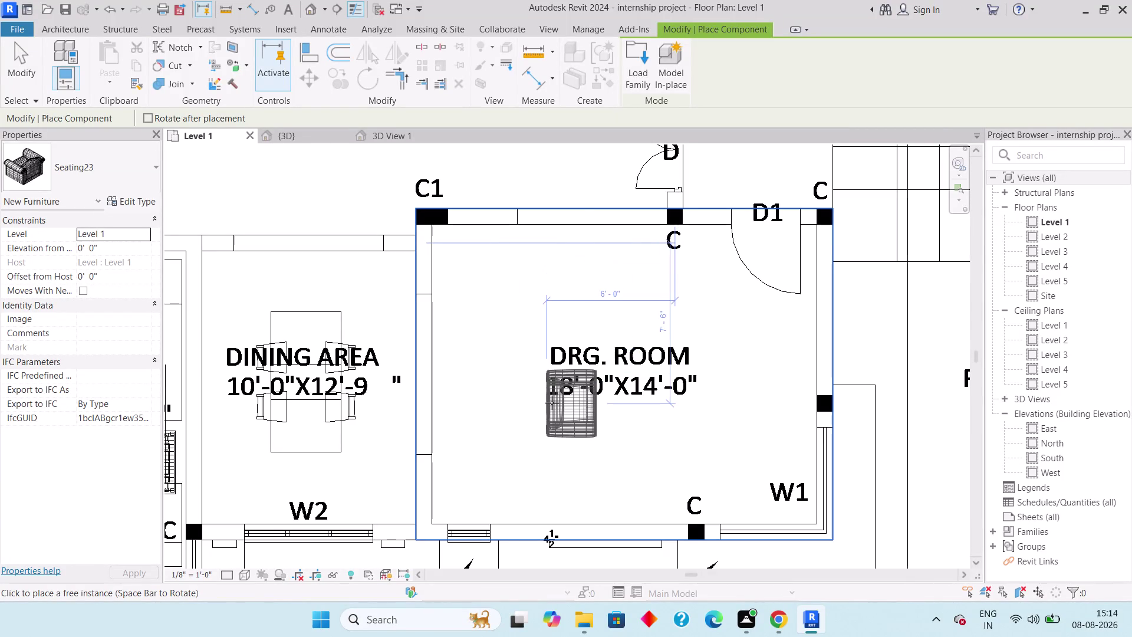
Rotate the Seating23 armchair and place copies in both lower corners of DRG. ROOM.
key(space)
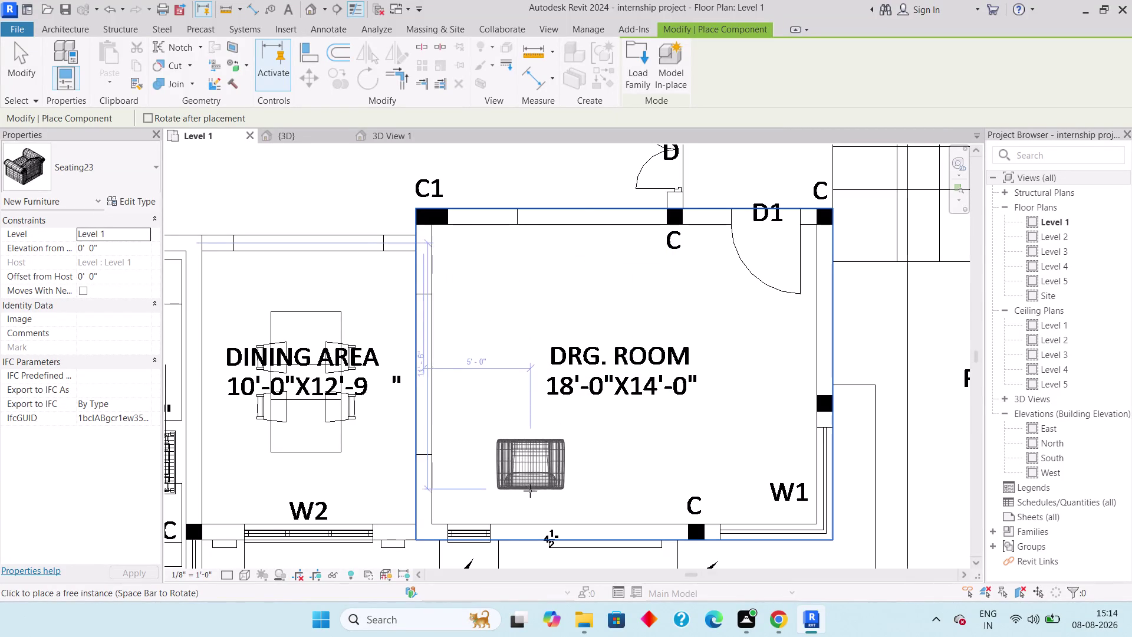
key(space)
key(space)
key(space)
key(space)
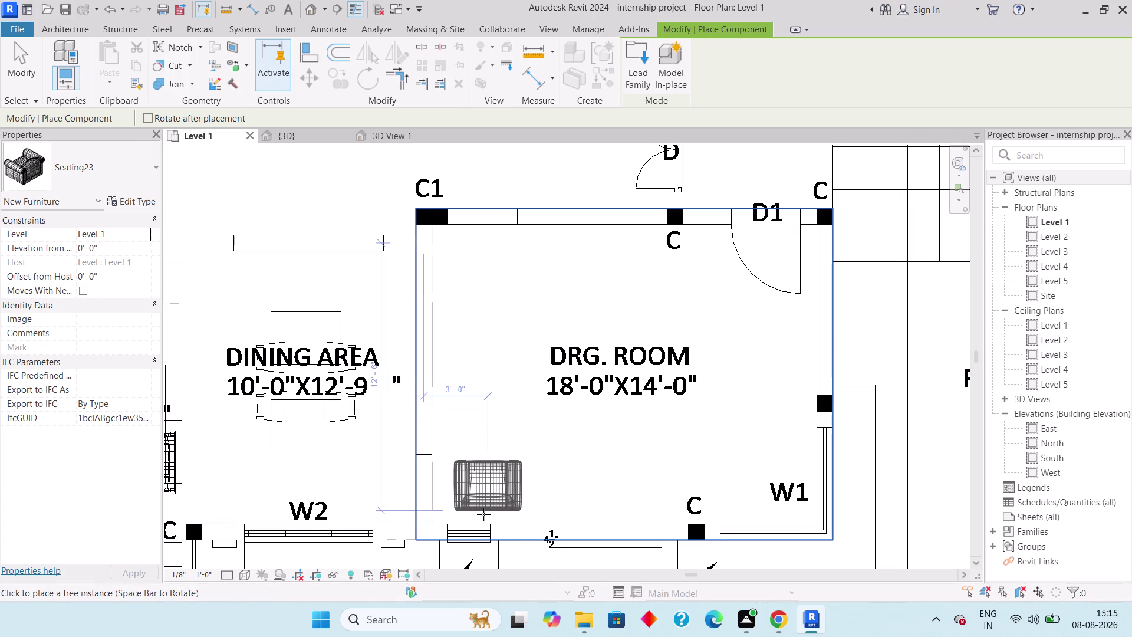
click(483, 514)
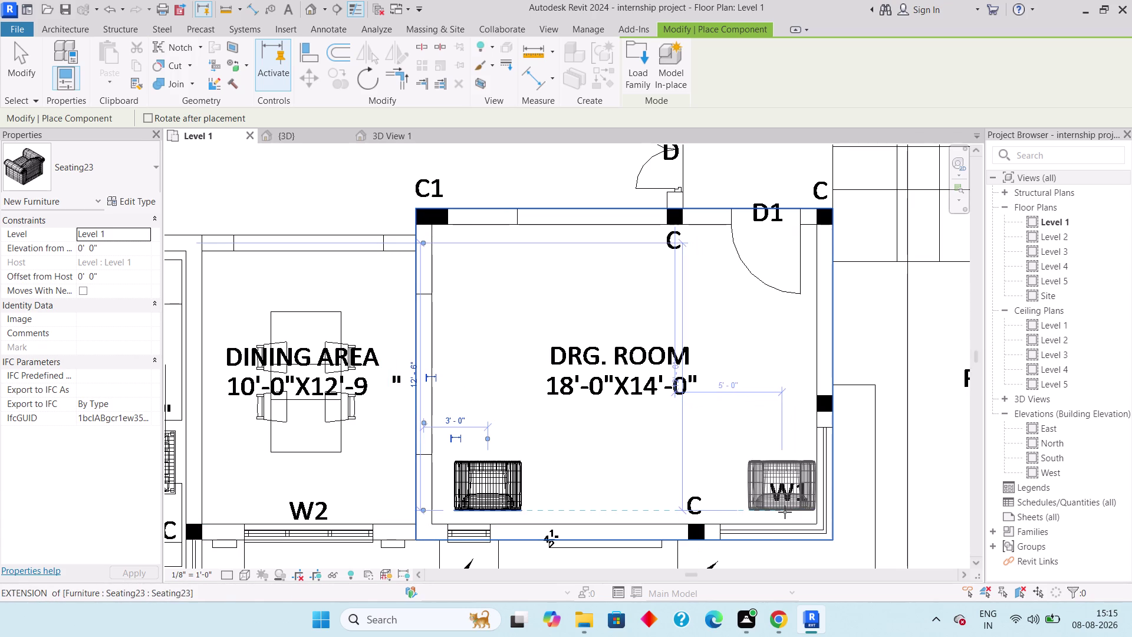
click(785, 511)
key(Escape)
key(Escape)
key(Escape)
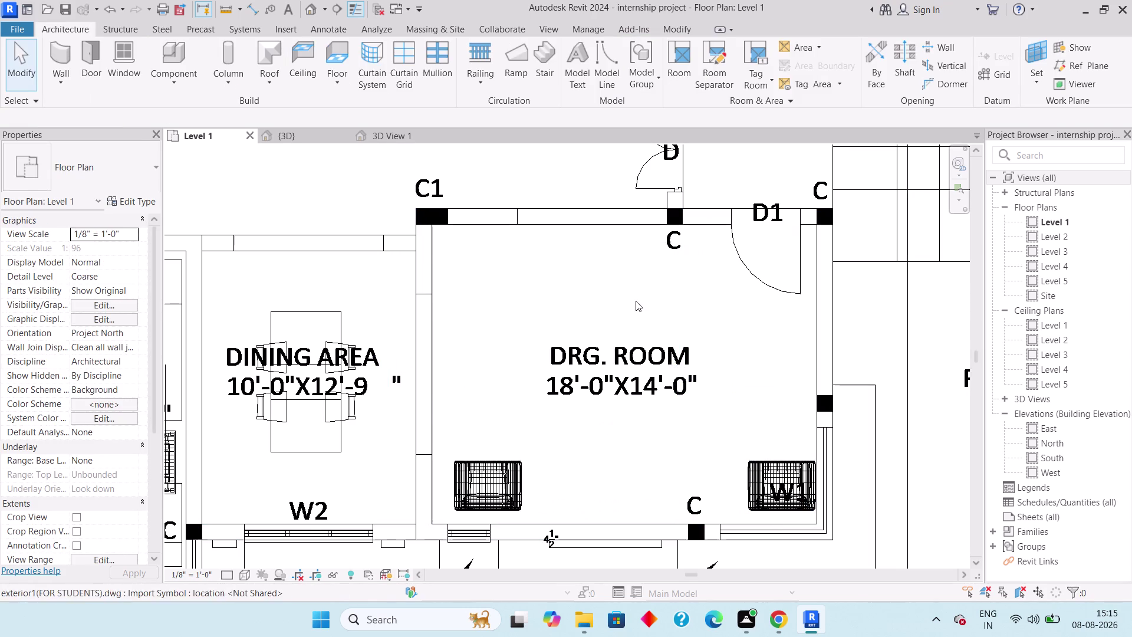
click(296, 137)
scroll(down, 3)
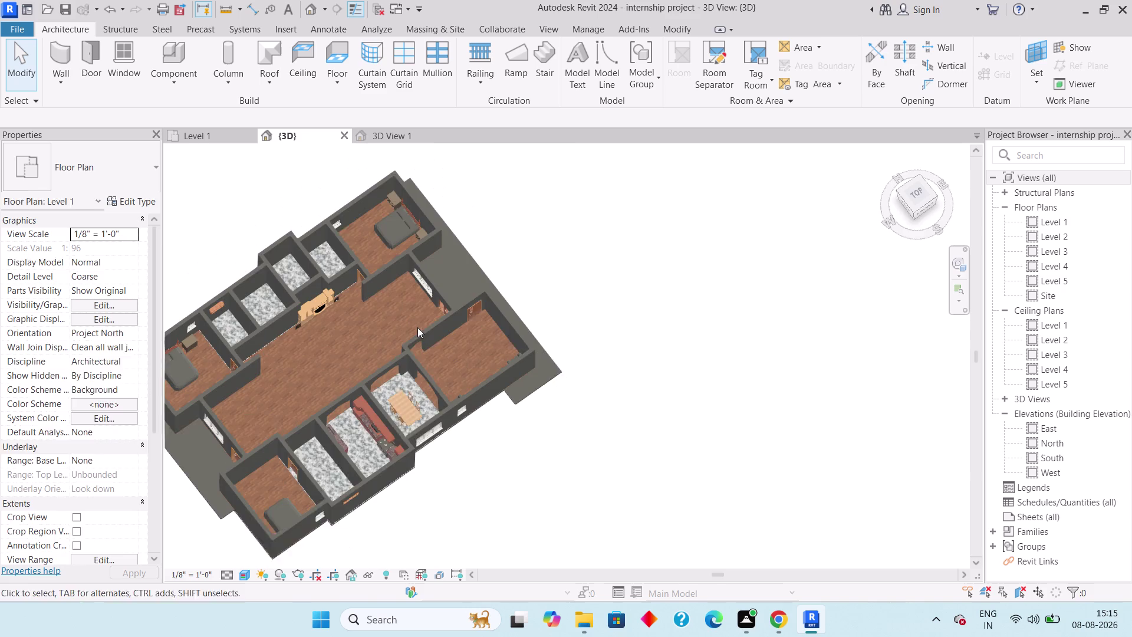
middle_drag(436, 342, 646, 346)
middle_drag(699, 383, 542, 292)
scroll(up, 3)
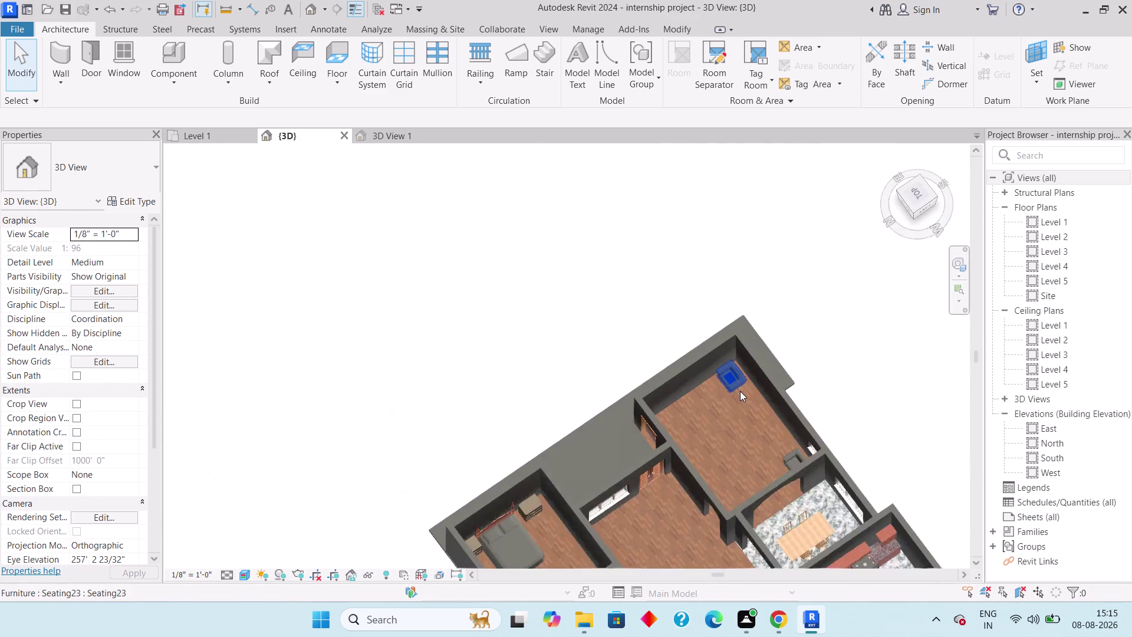
scroll(up, 3)
scroll(down, 3)
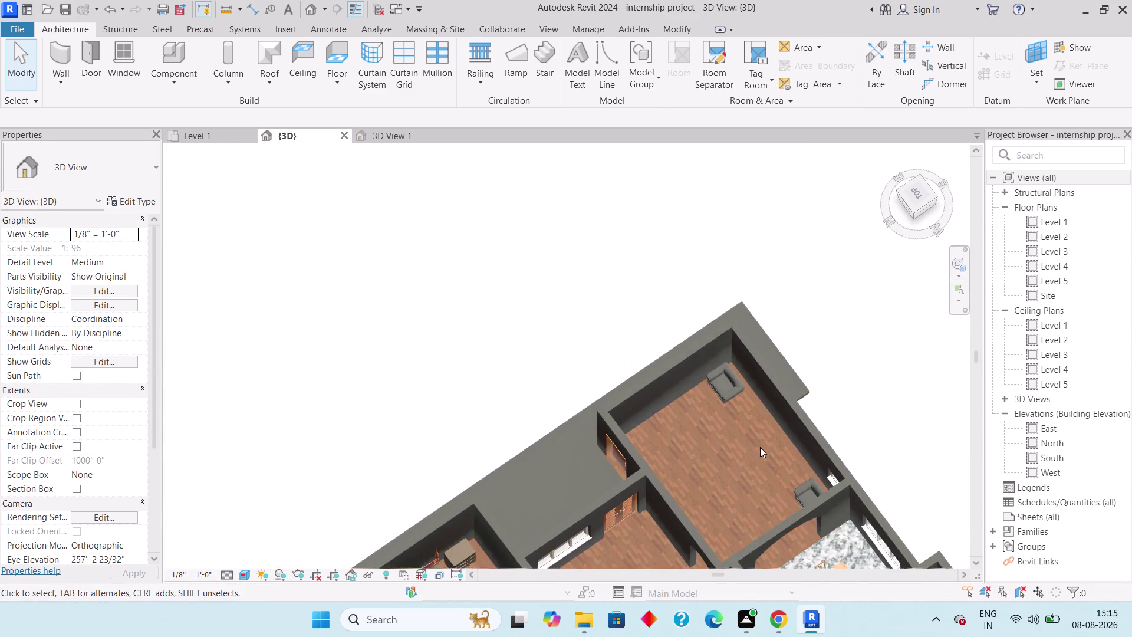
middle_drag(758, 447, 589, 426)
scroll(down, 3)
middle_drag(543, 413, 844, 445)
scroll(down, 3)
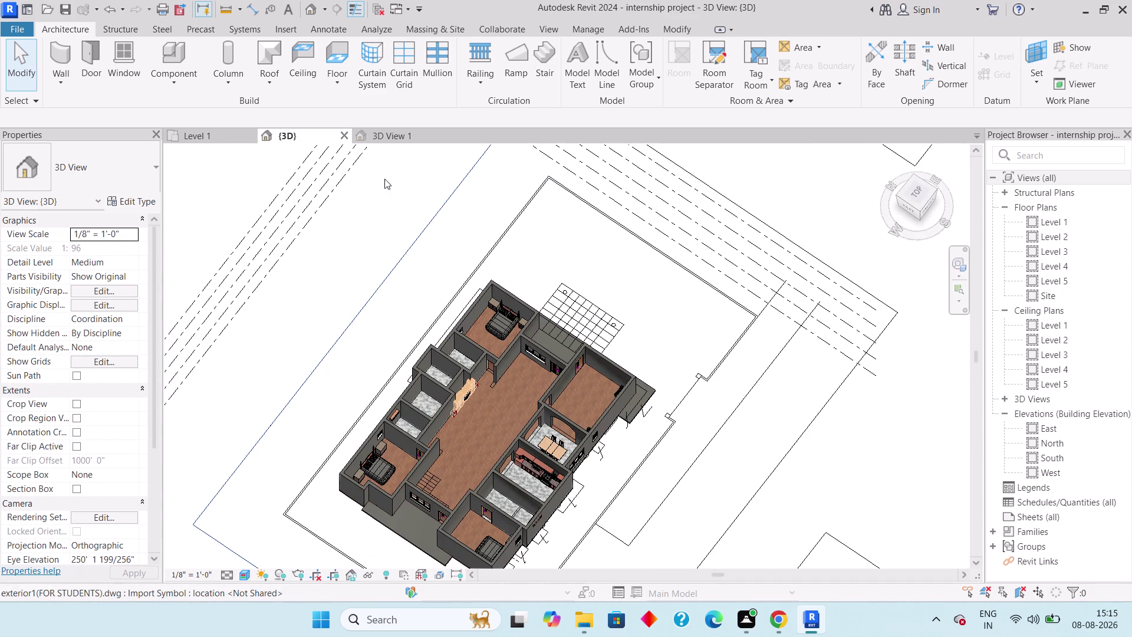
click(183, 137)
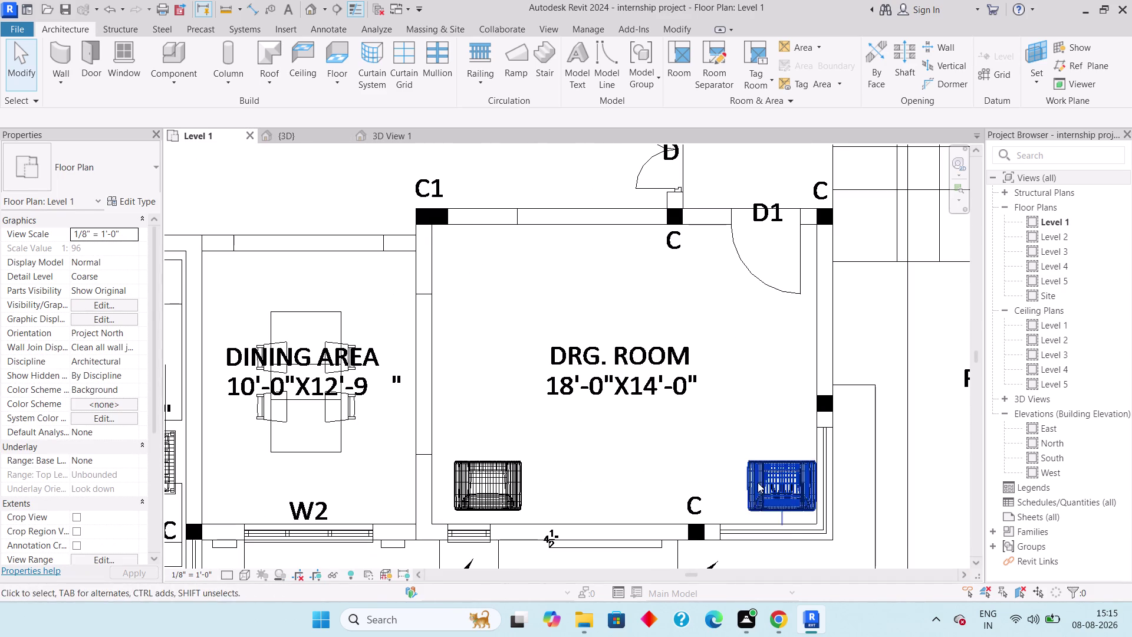
Nudge the armchair near window W1 left and down along the bottom wall.
click(772, 501)
scroll(up, 3)
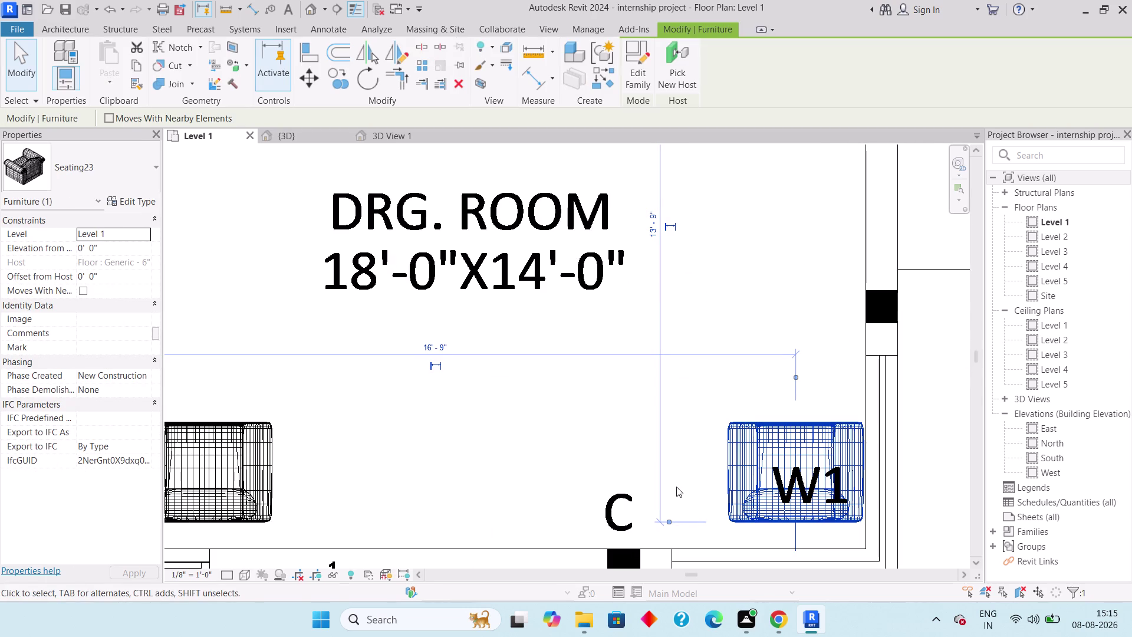
key(Left)
key(Left)
key(Left)
key(Left)
key(Left)
key(Down)
key(Left)
key(Left)
key(Down)
key(Down)
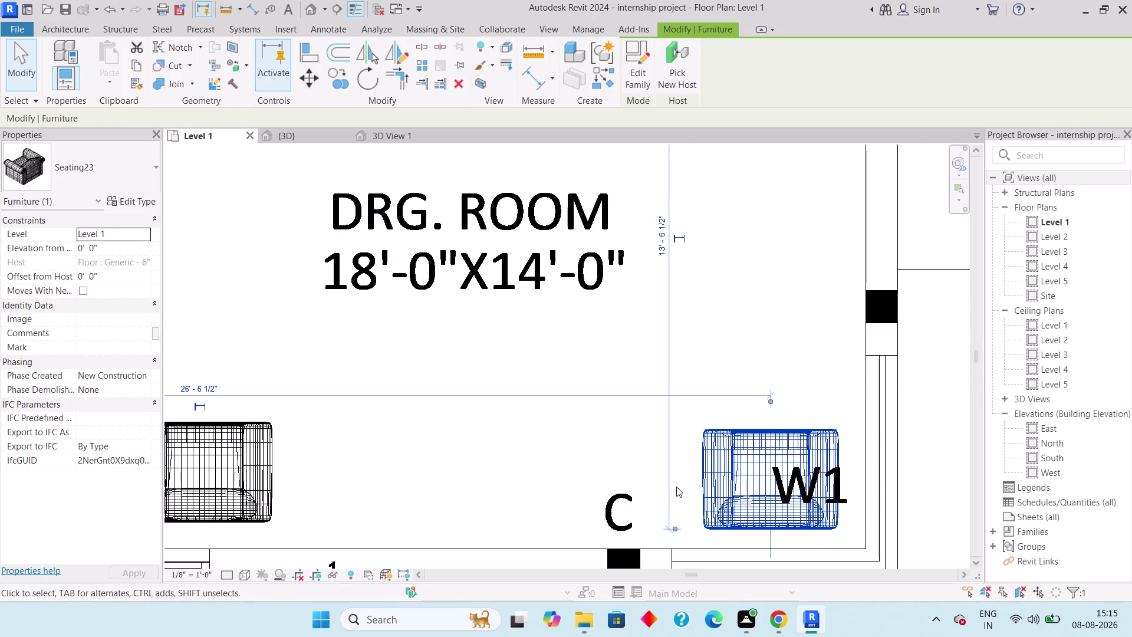
key(Down)
key(Escape)
Nudge the lower-left armchair left and down toward the wall, then deselect it.
scroll(down, 3)
middle_drag(424, 510, 493, 492)
click(449, 496)
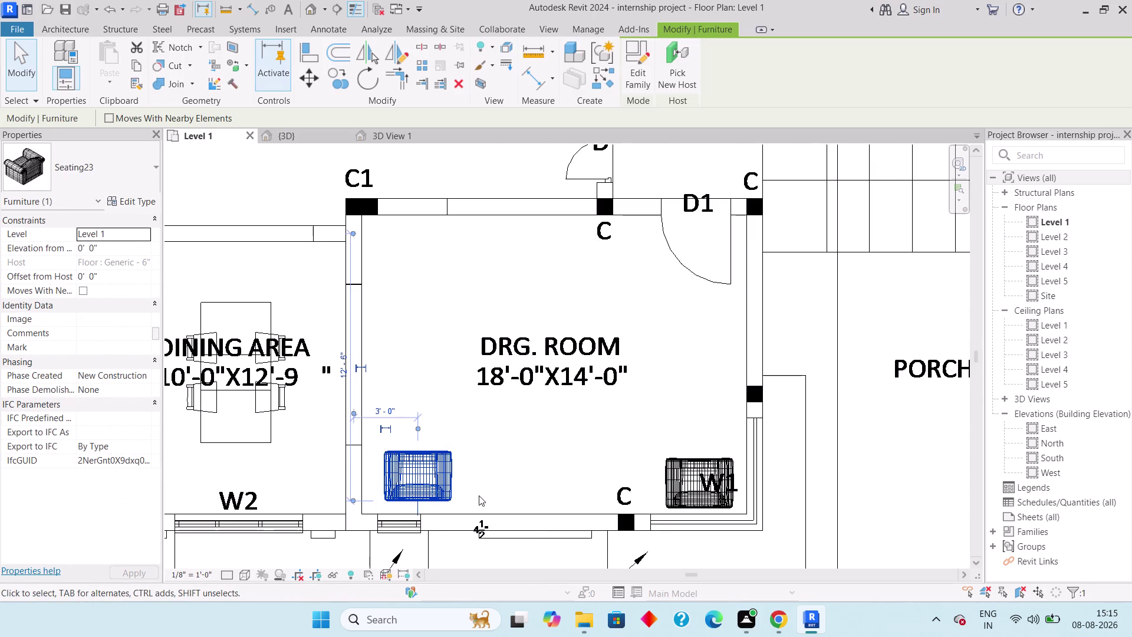
key(Left)
key(Down)
key(Left)
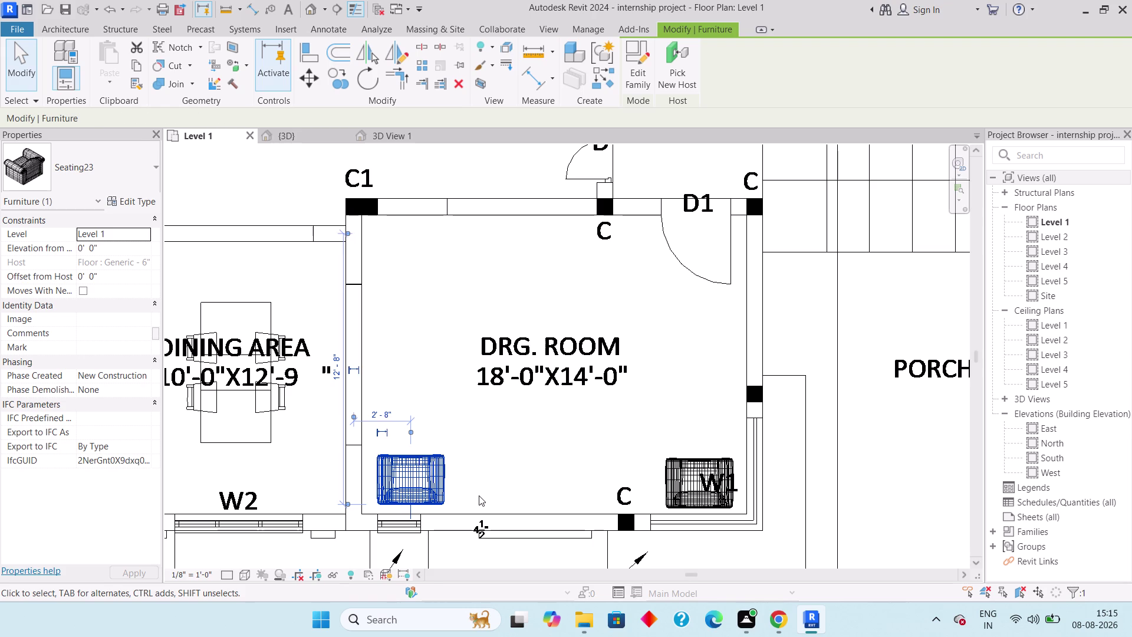
key(Escape)
key(Escape)
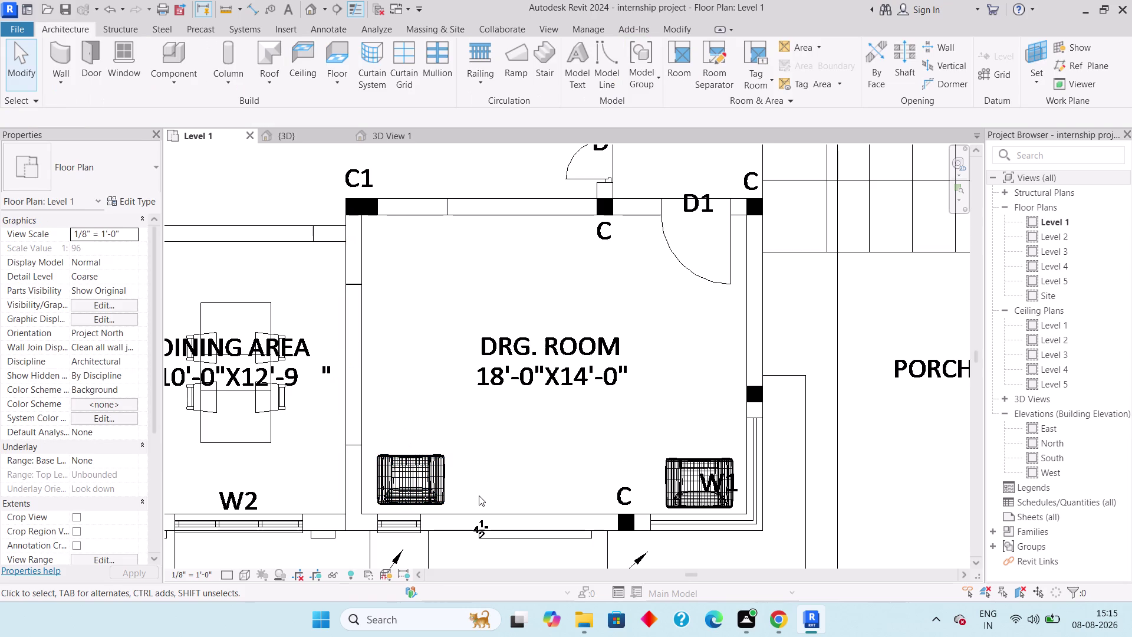
click(478, 495)
click(442, 490)
key(Down)
key(Escape)
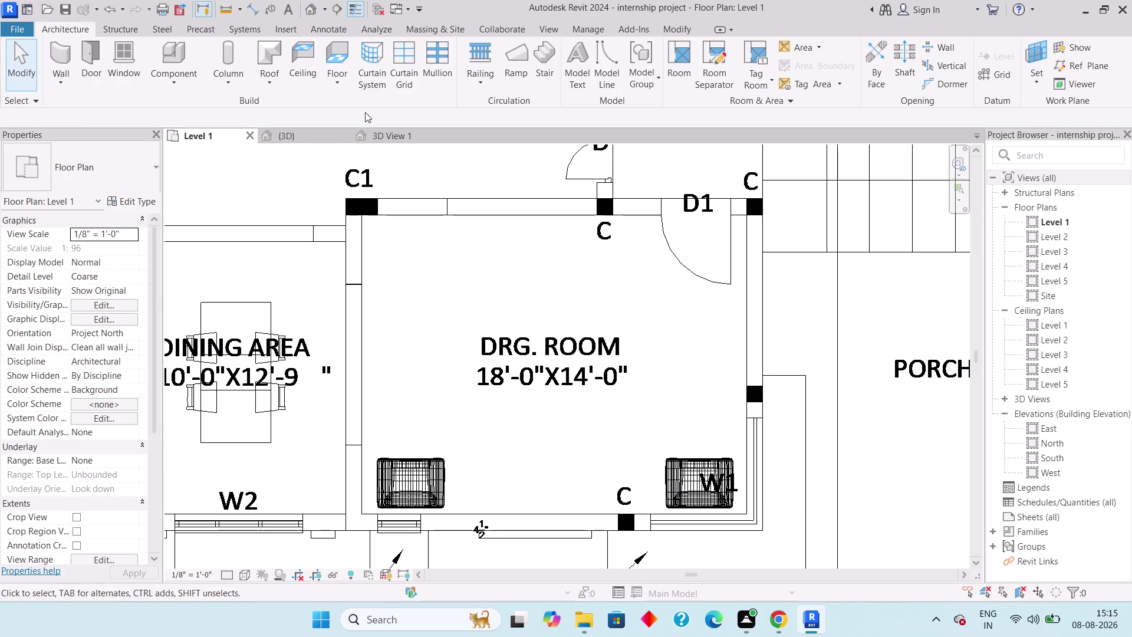
click(180, 67)
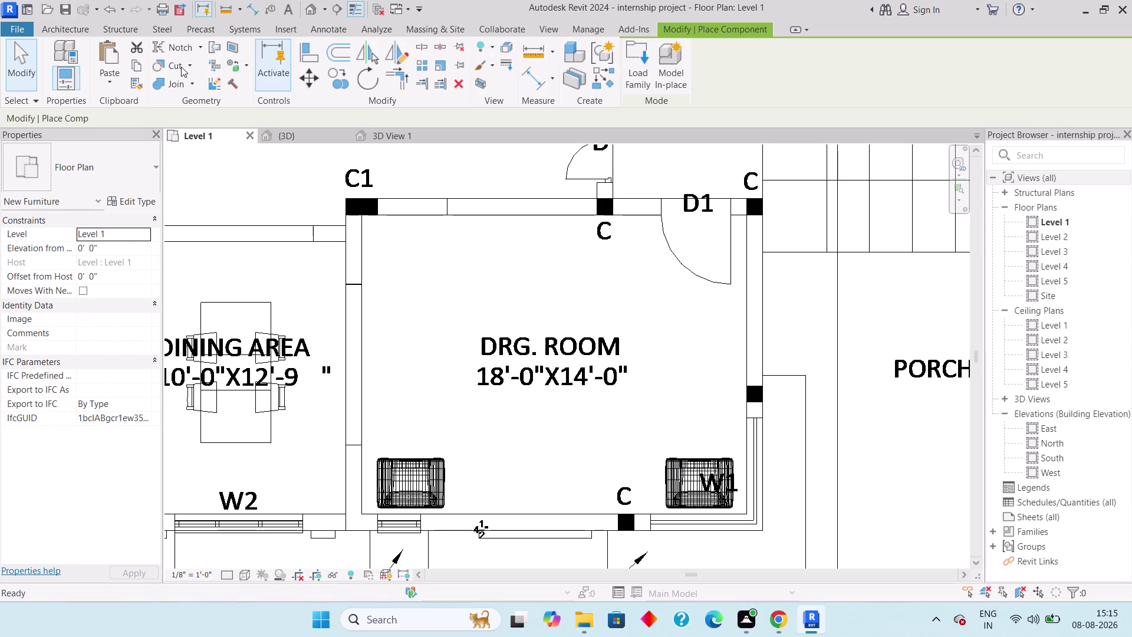
Cancel the current placement, restart Place a Component and open Load Family.
key(Escape)
key(Escape)
click(182, 70)
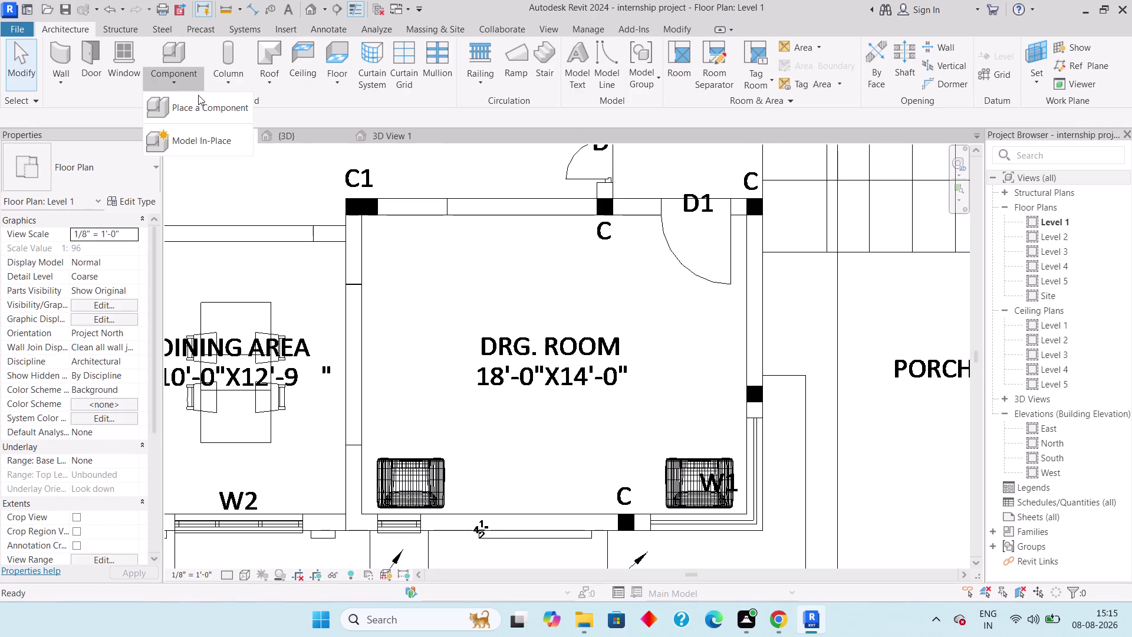
click(198, 95)
click(631, 73)
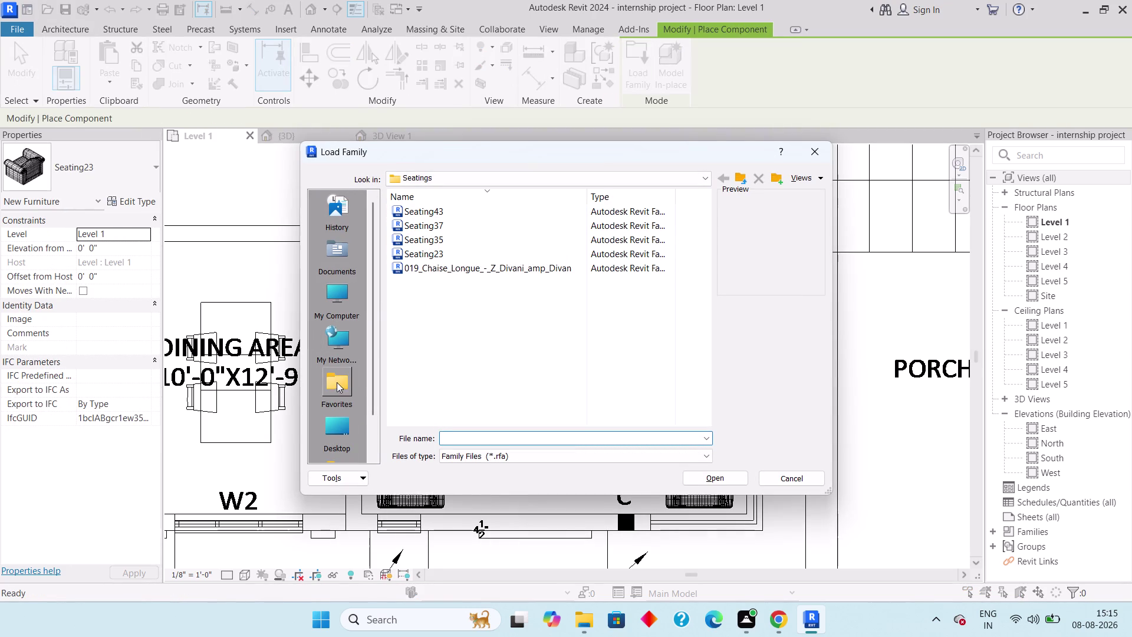
Browse this computer's drives in the Load Family dialog, then close it.
click(330, 352)
click(334, 315)
triple_click(339, 301)
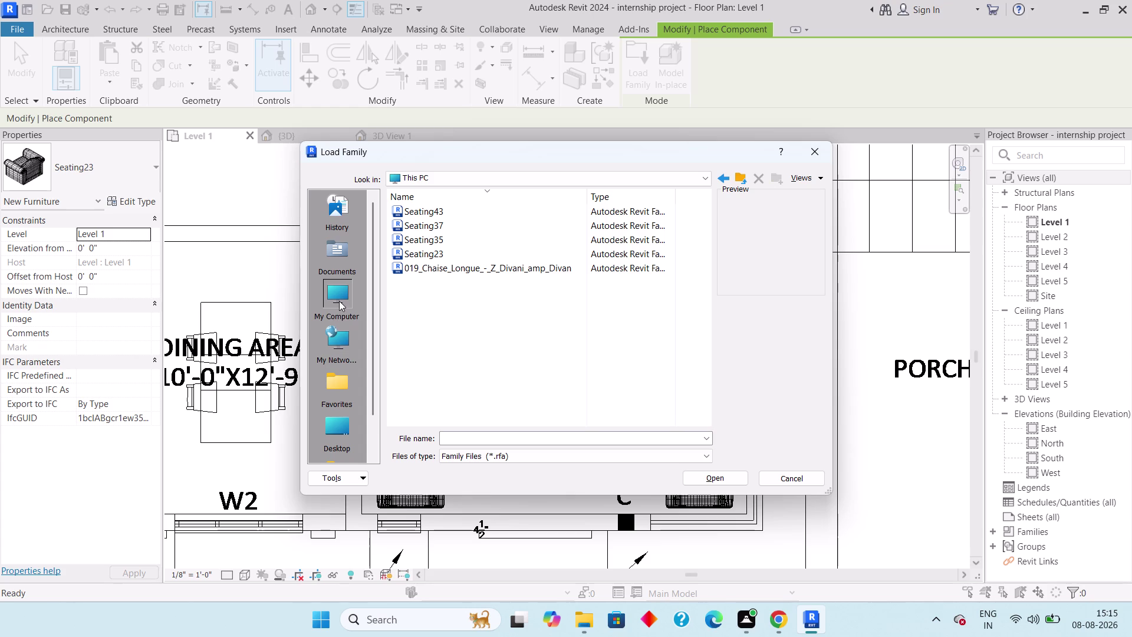
click(339, 301)
click(808, 155)
click(644, 63)
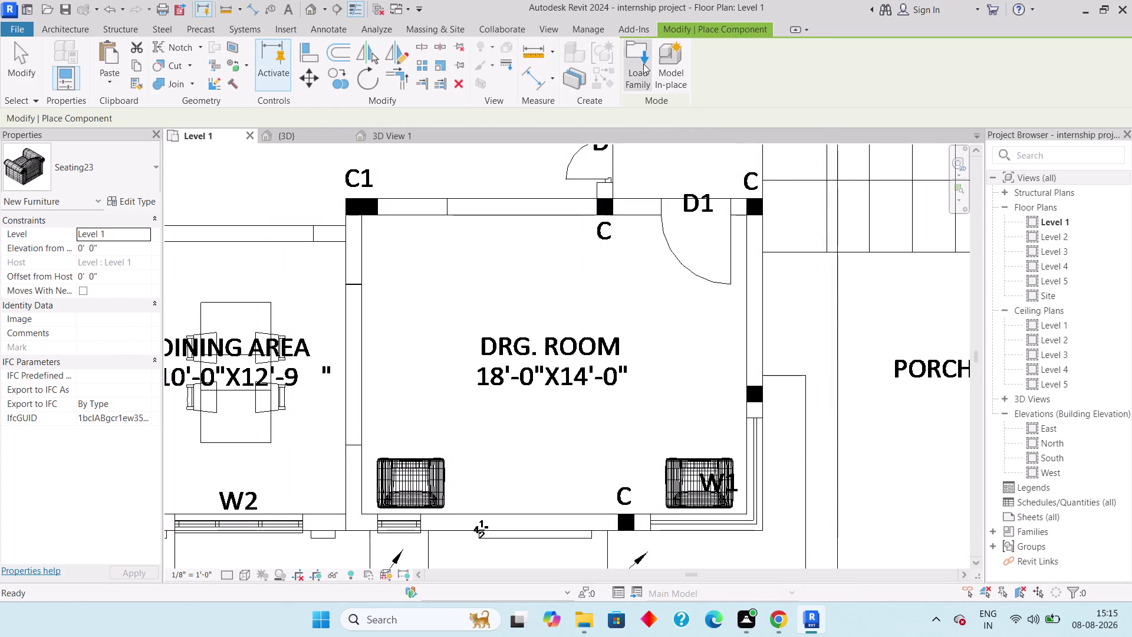
Click the Load Family area of the ribbon, then cancel with repeated Esc.
click(625, 59)
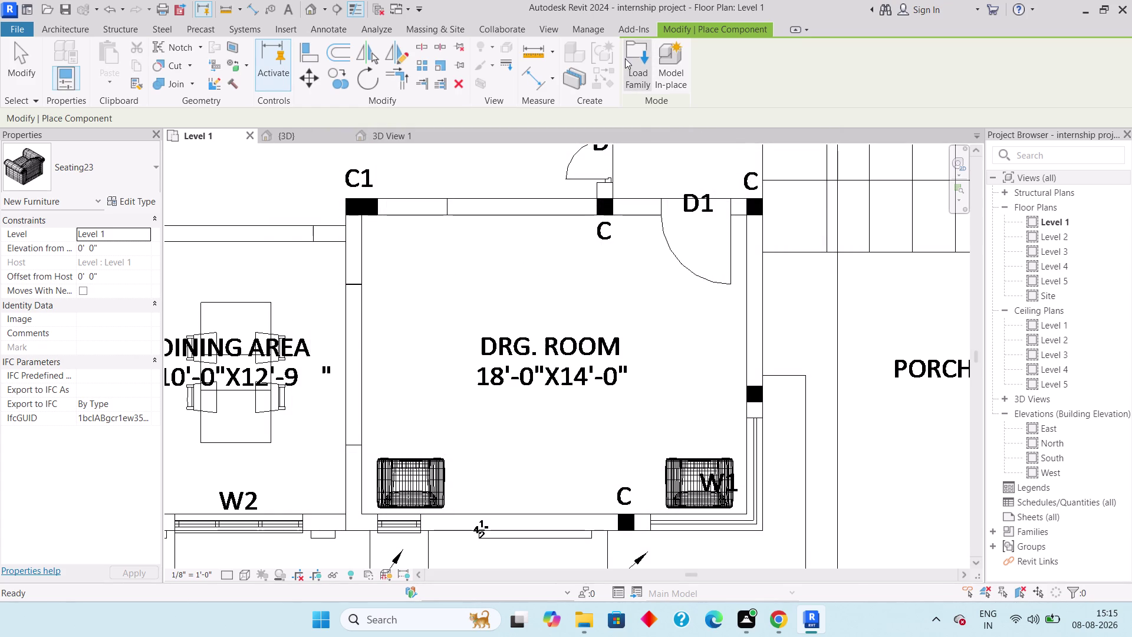
click(639, 72)
triple_click(639, 72)
triple_click(639, 71)
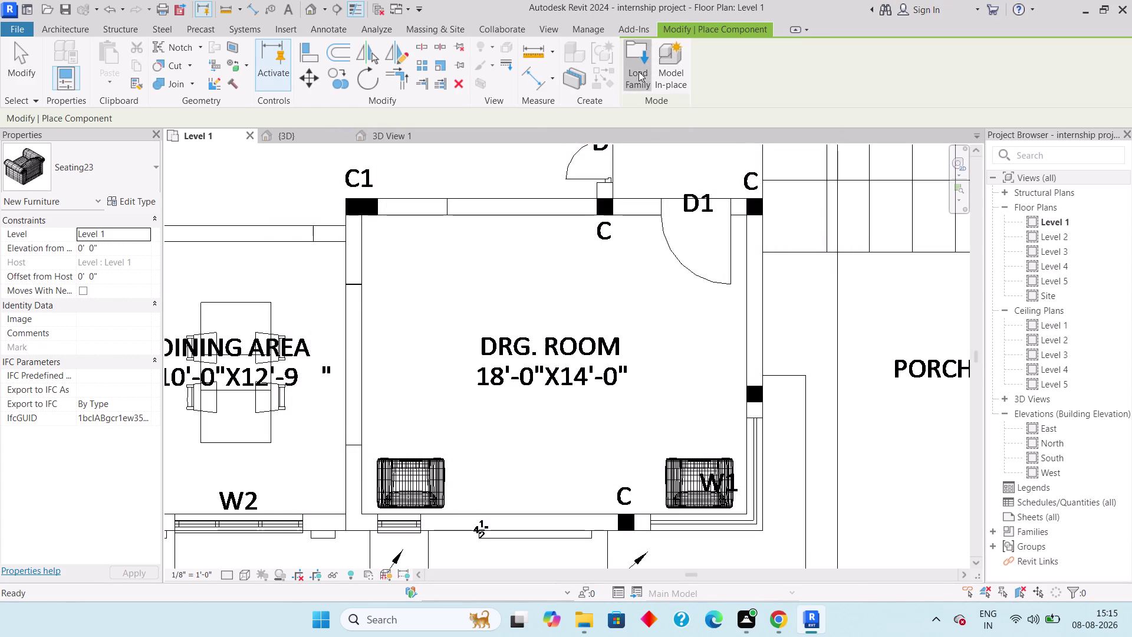
triple_click(638, 72)
click(638, 72)
key(Escape)
key(Escape)
key(Escape)
key(Escape)
key(Escape)
key(Escape)
key(Escape)
key(Escape)
key(Escape)
key(Escape)
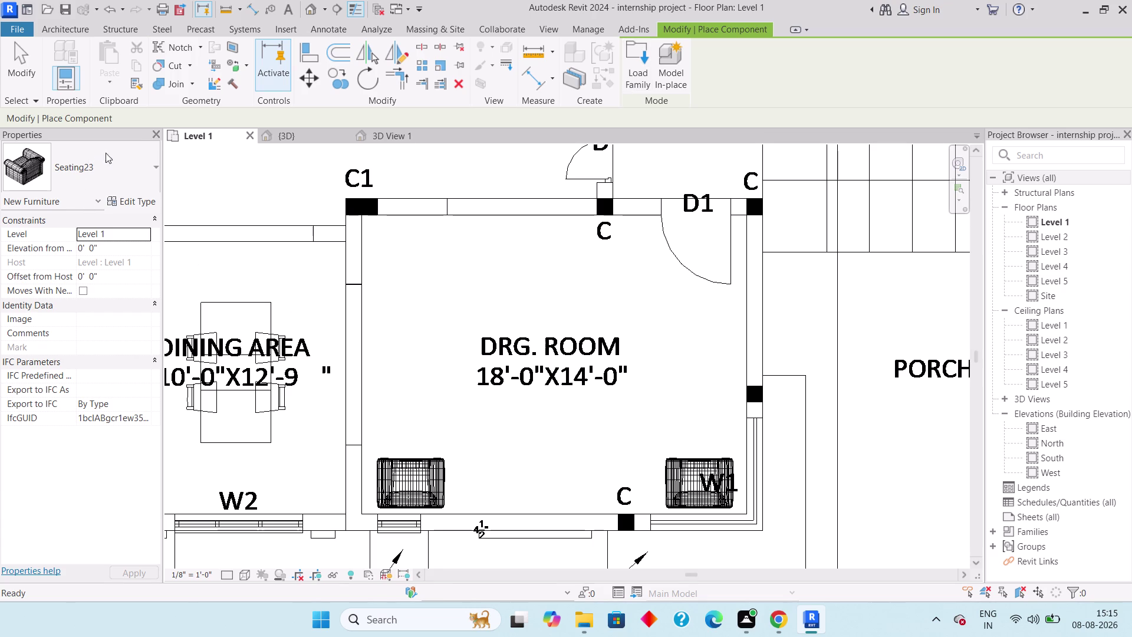
Exit the placement tool, restart Place a Component and reopen Load Family.
click(132, 167)
key(Escape)
key(Escape)
key(Escape)
key(Escape)
key(Escape)
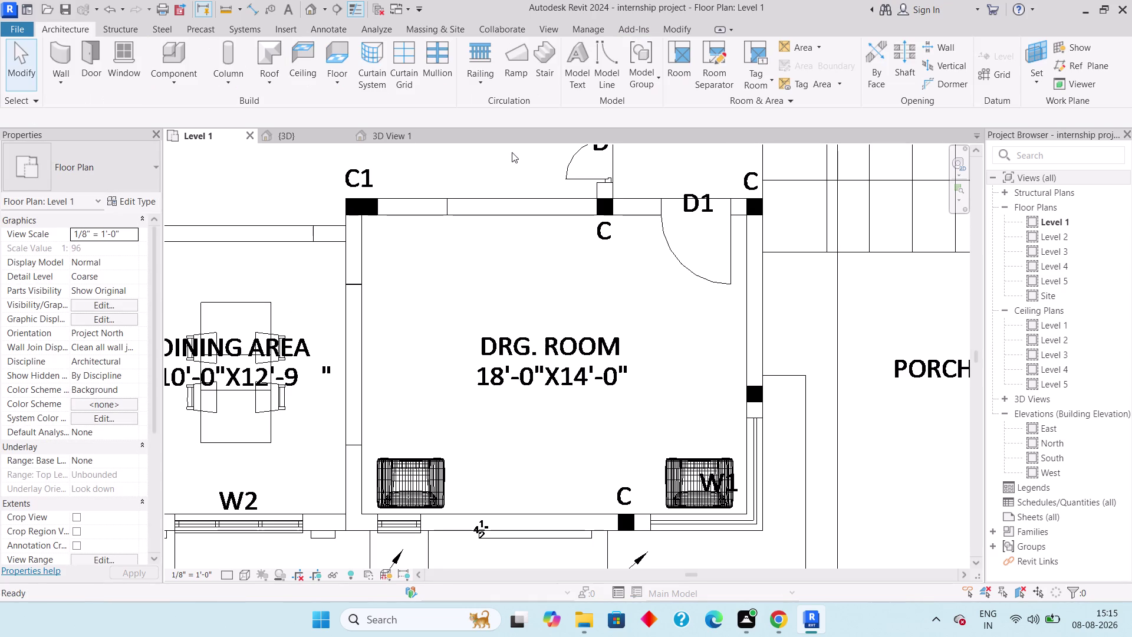
key(Escape)
key(Escape)
key(Escape)
key(Escape)
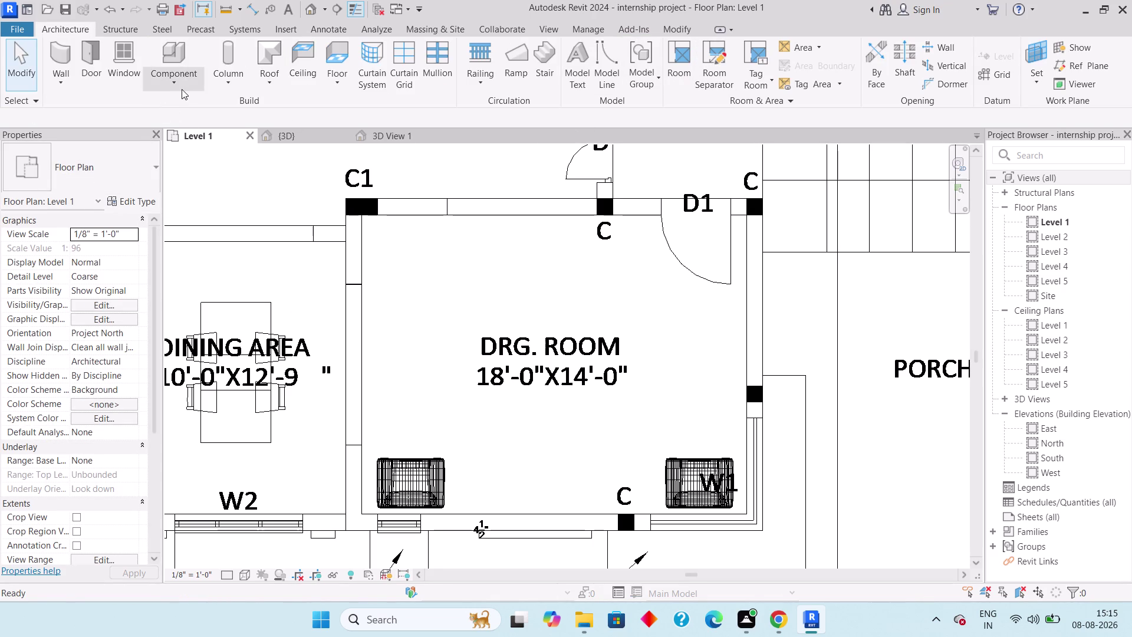
click(183, 87)
click(183, 99)
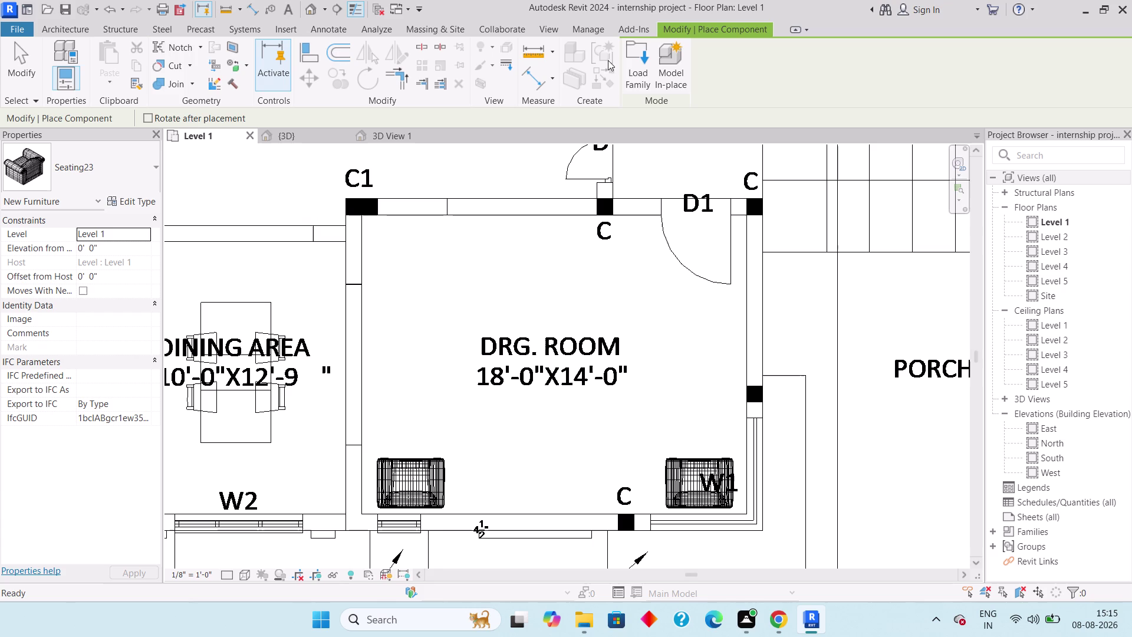
click(631, 60)
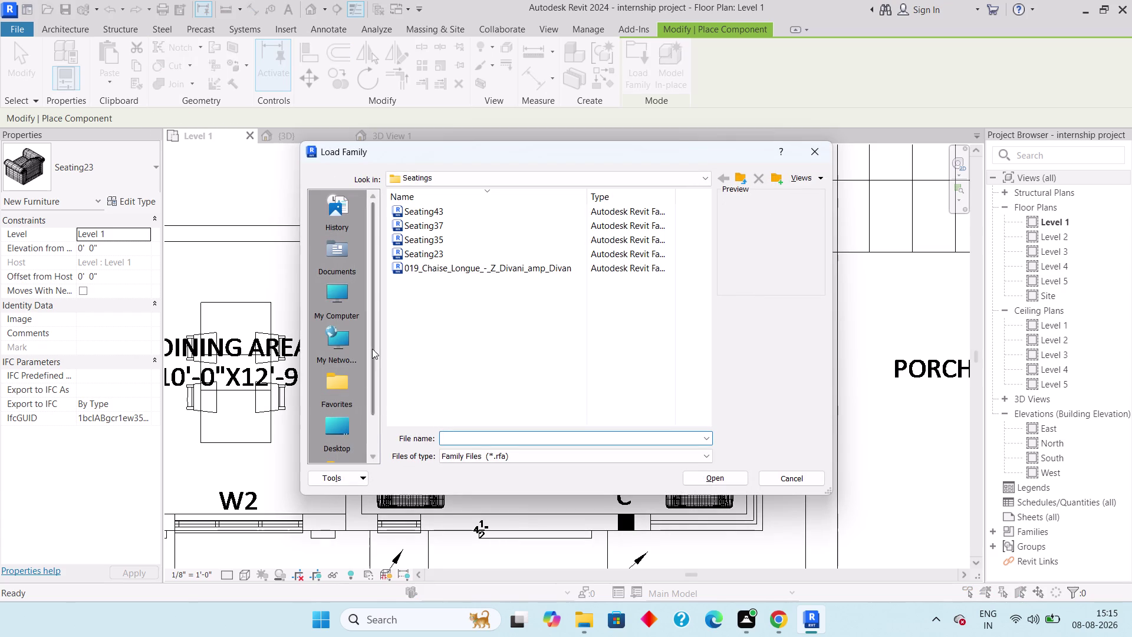
Open the C: drive and move into the ProgramData folder.
click(333, 294)
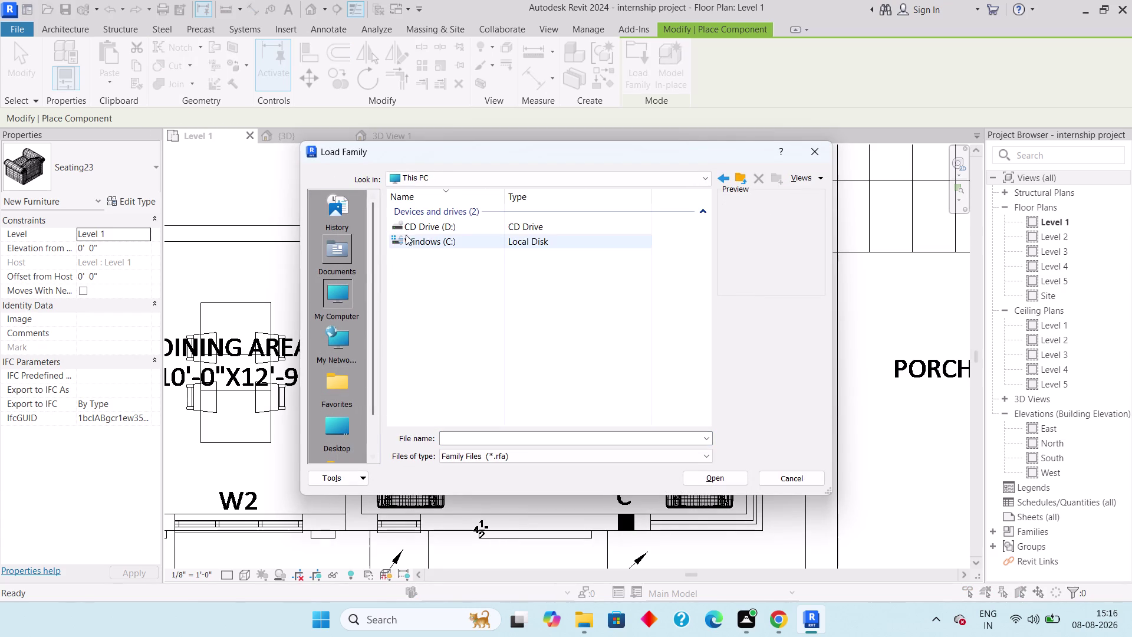
double_click(427, 235)
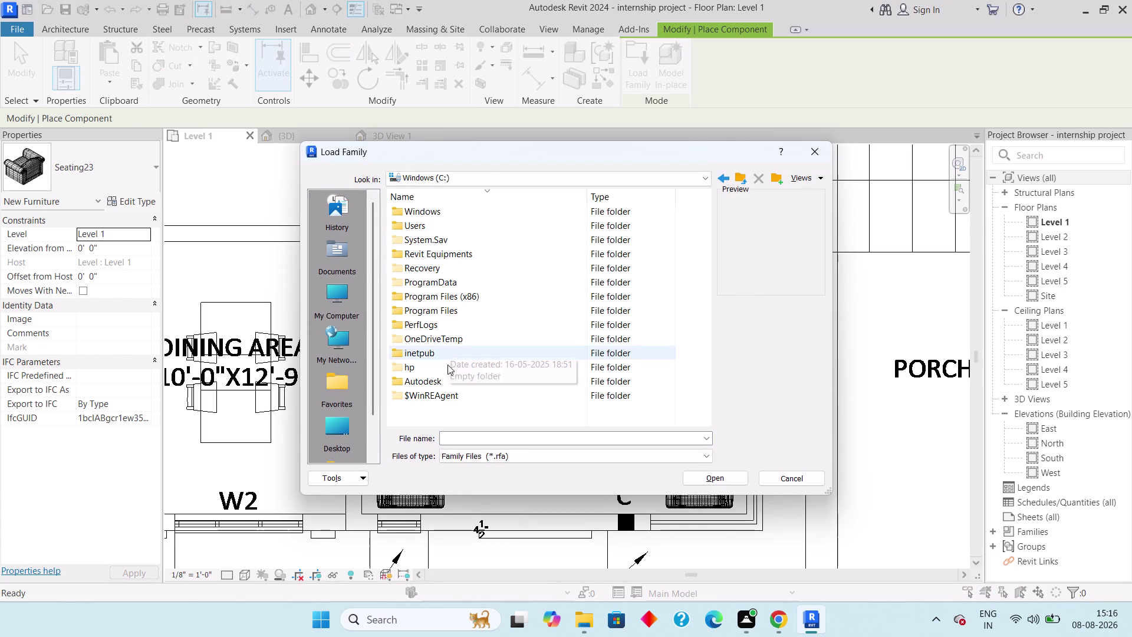
double_click(432, 378)
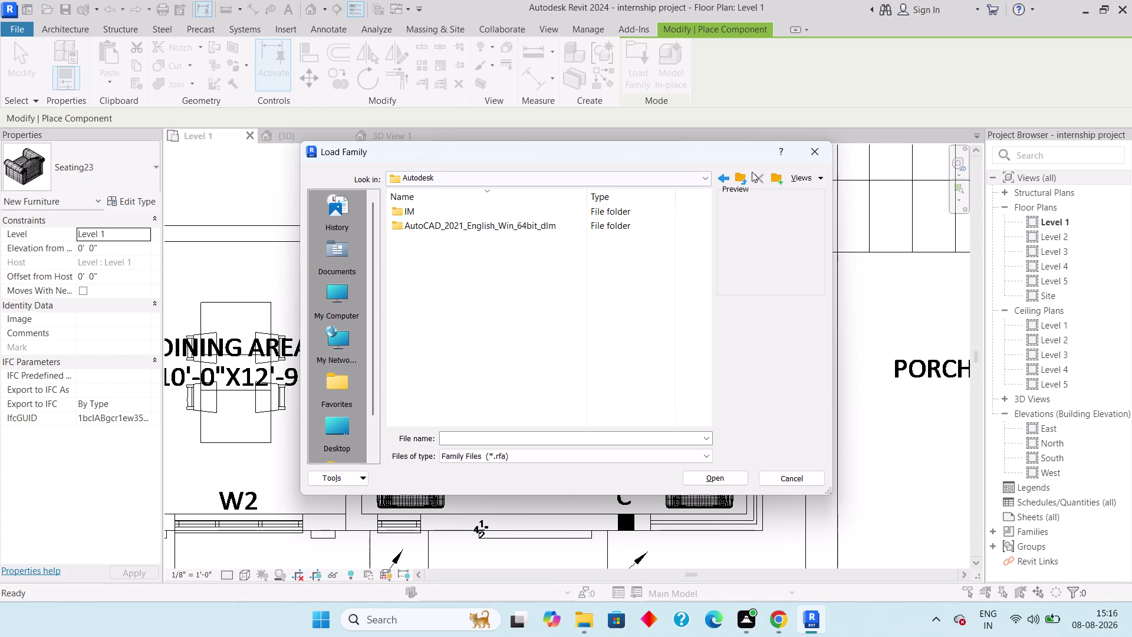
click(728, 176)
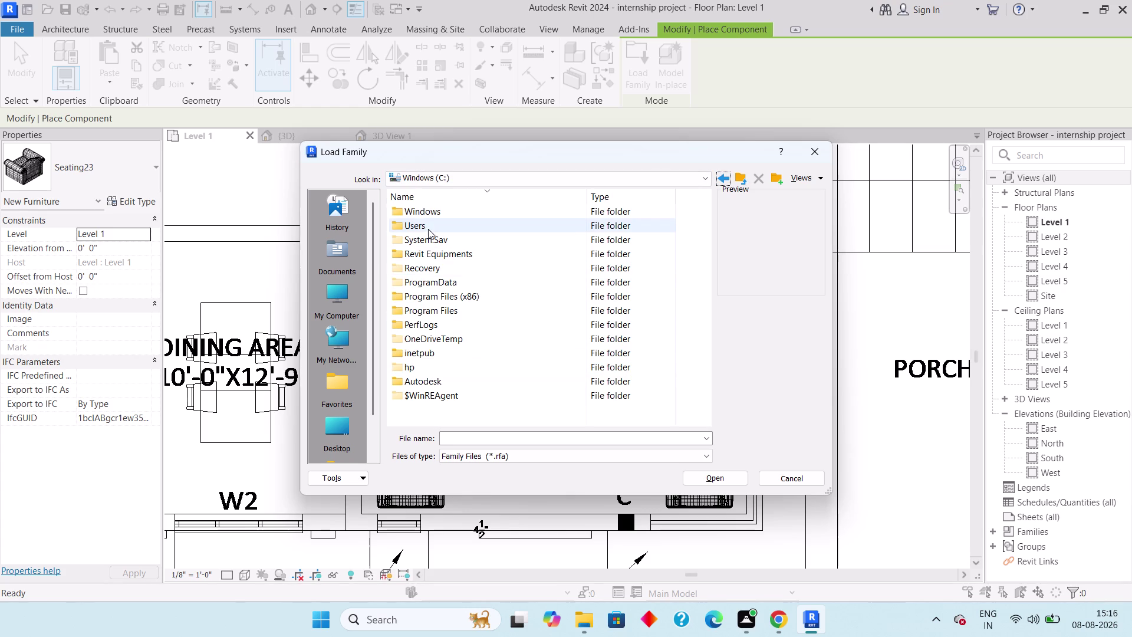
double_click(439, 381)
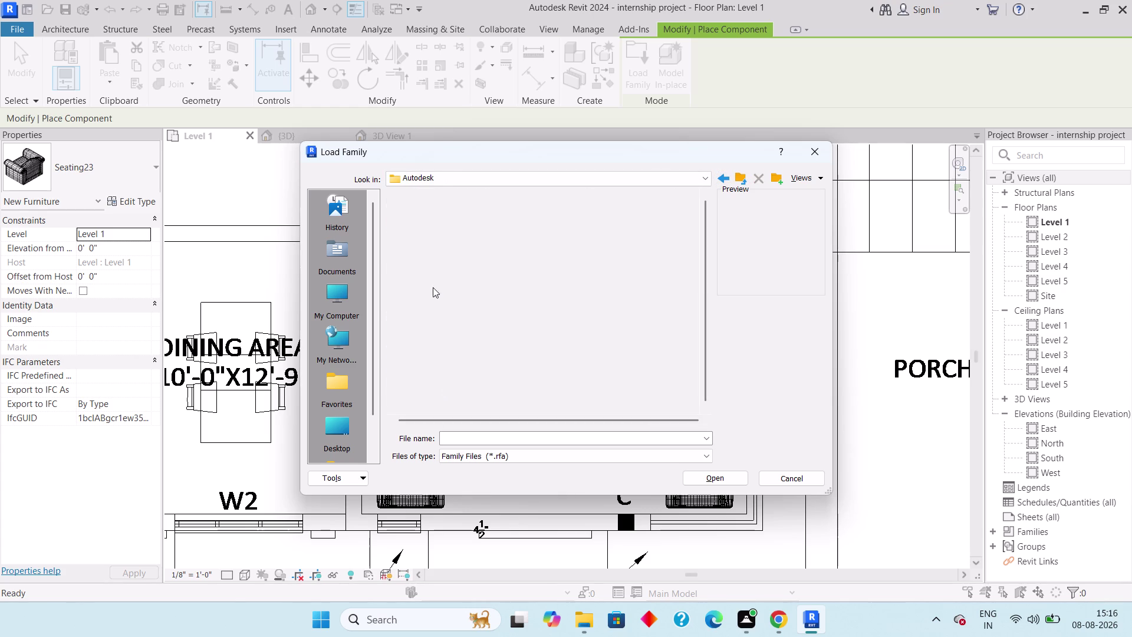
click(727, 180)
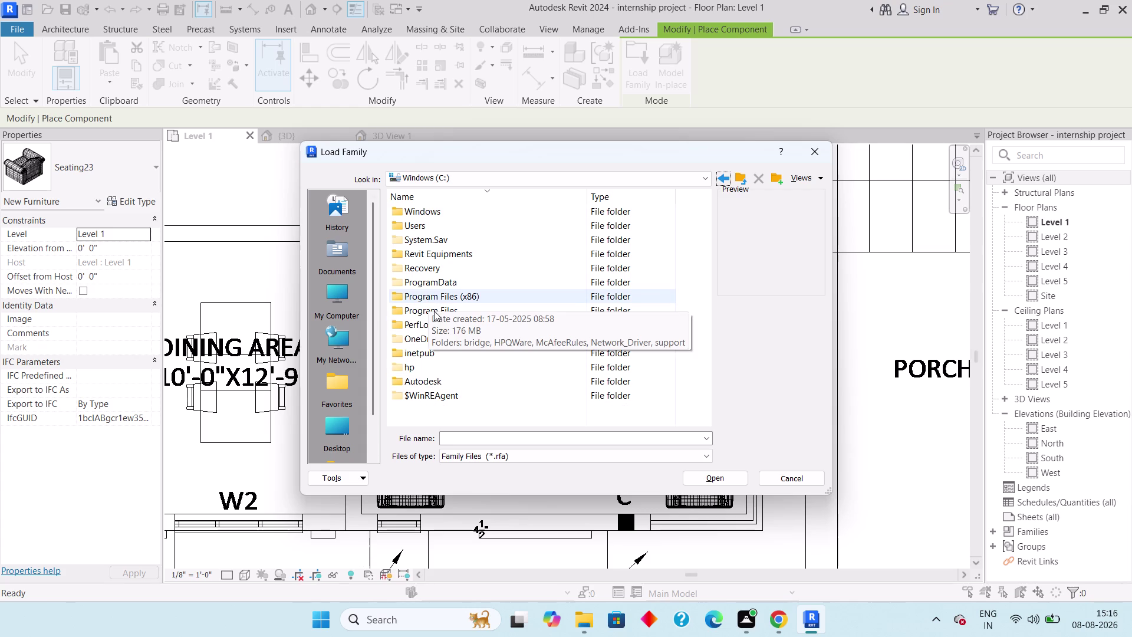
double_click(454, 284)
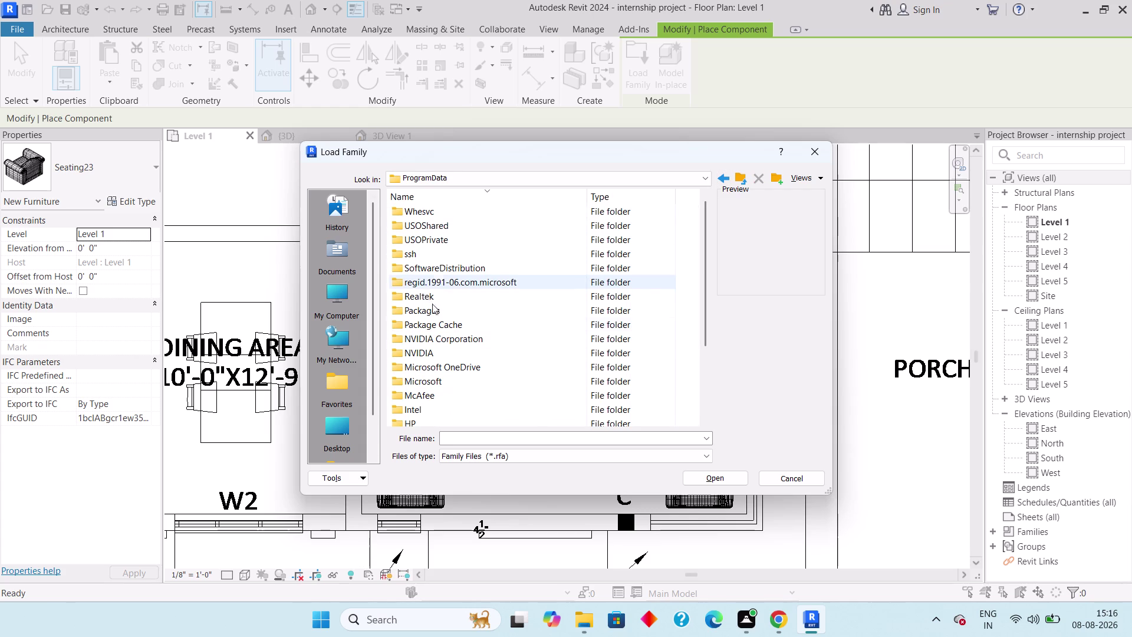
Navigate Autodesk > RVT 2024 > Libraries > English > UK.
scroll(down, 3)
scroll(down, 3)
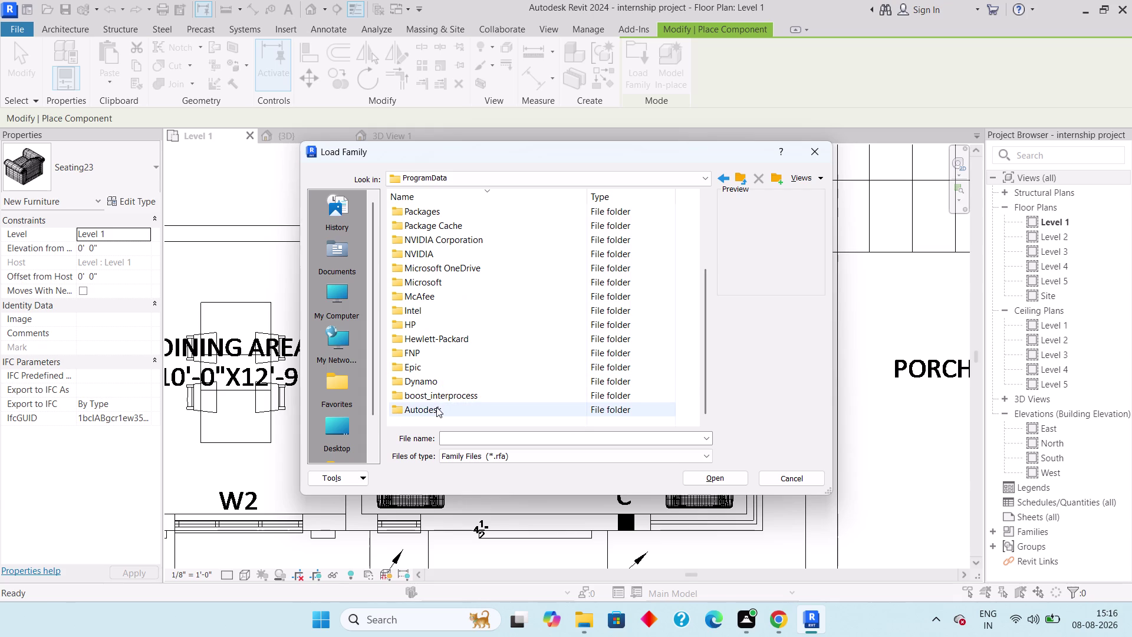
double_click(436, 407)
double_click(436, 410)
triple_click(441, 408)
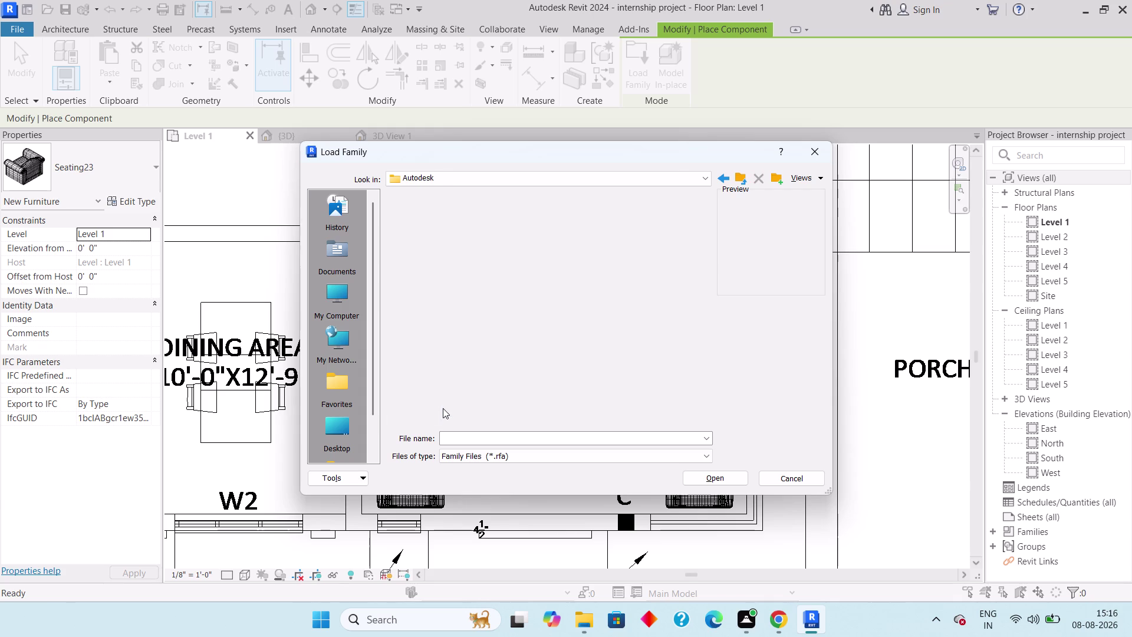
click(443, 408)
double_click(441, 255)
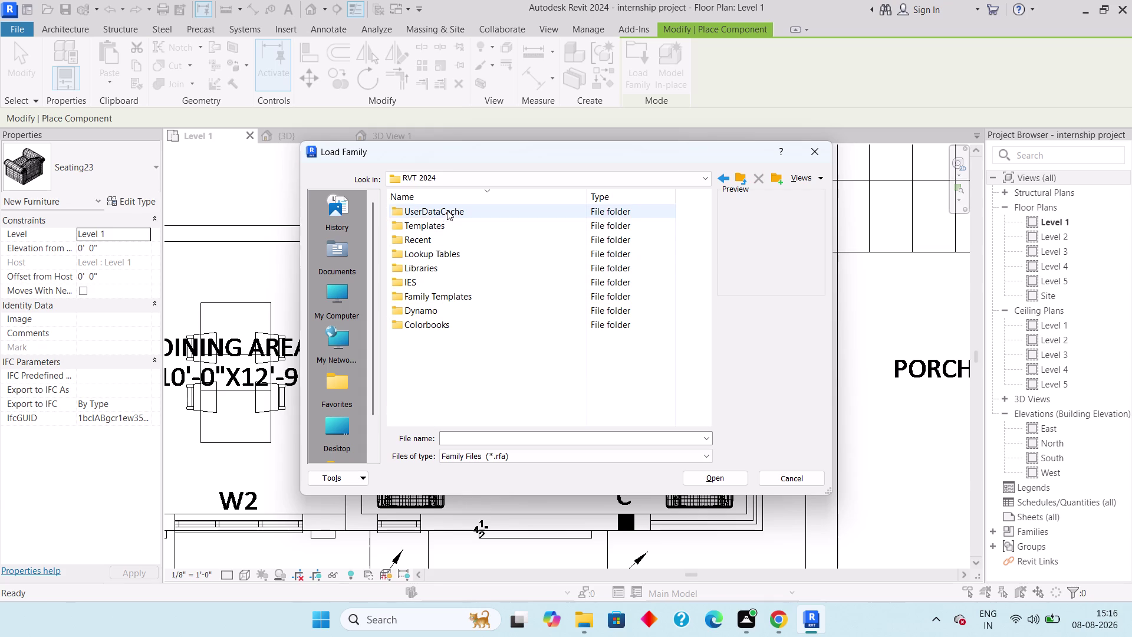
double_click(453, 271)
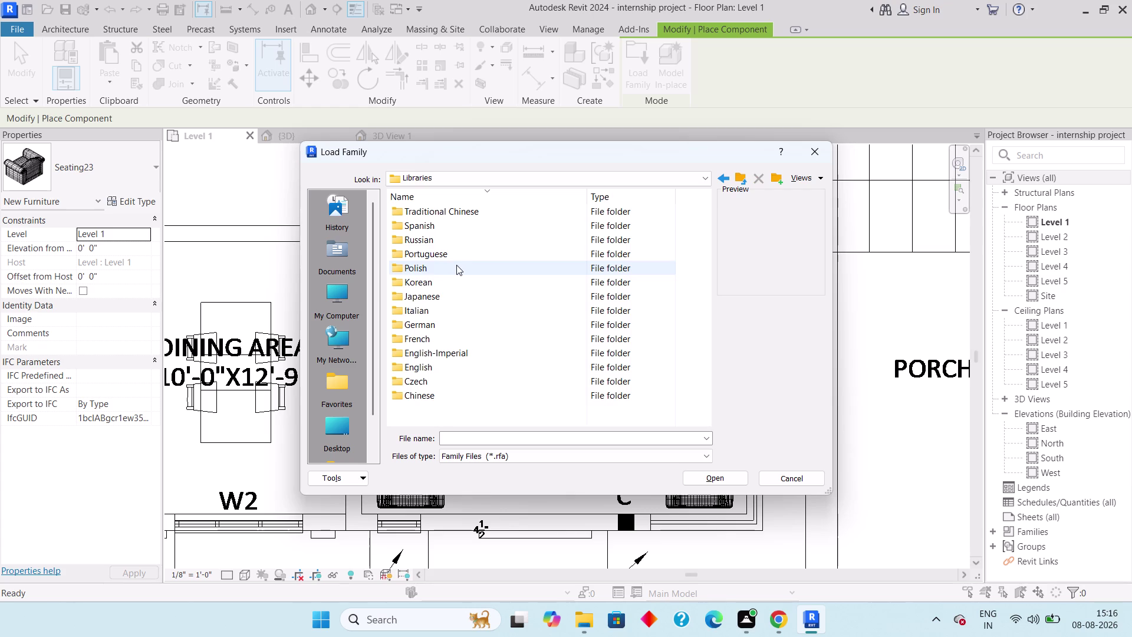
double_click(462, 365)
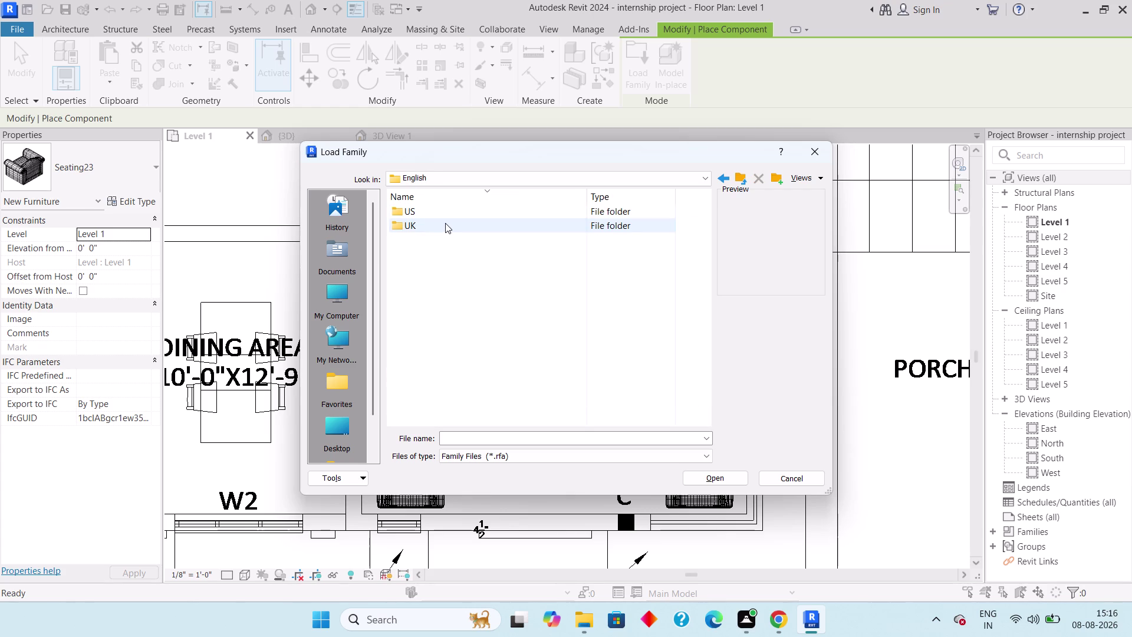
double_click(445, 222)
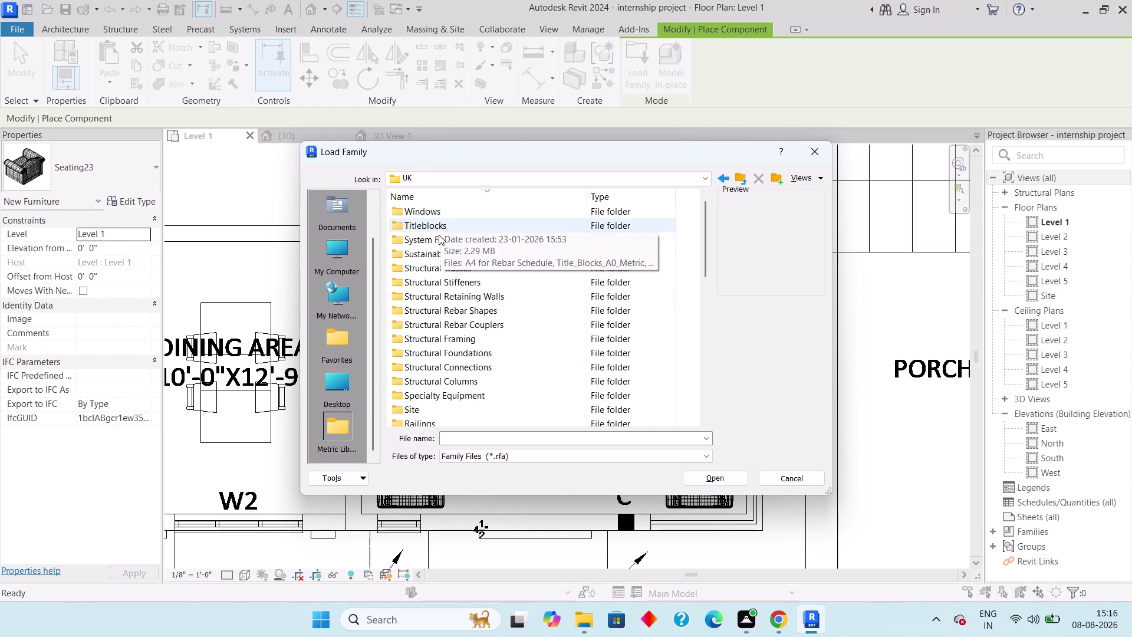
Open Q Families and preview the House Canopy and House Porch families.
scroll(down, 3)
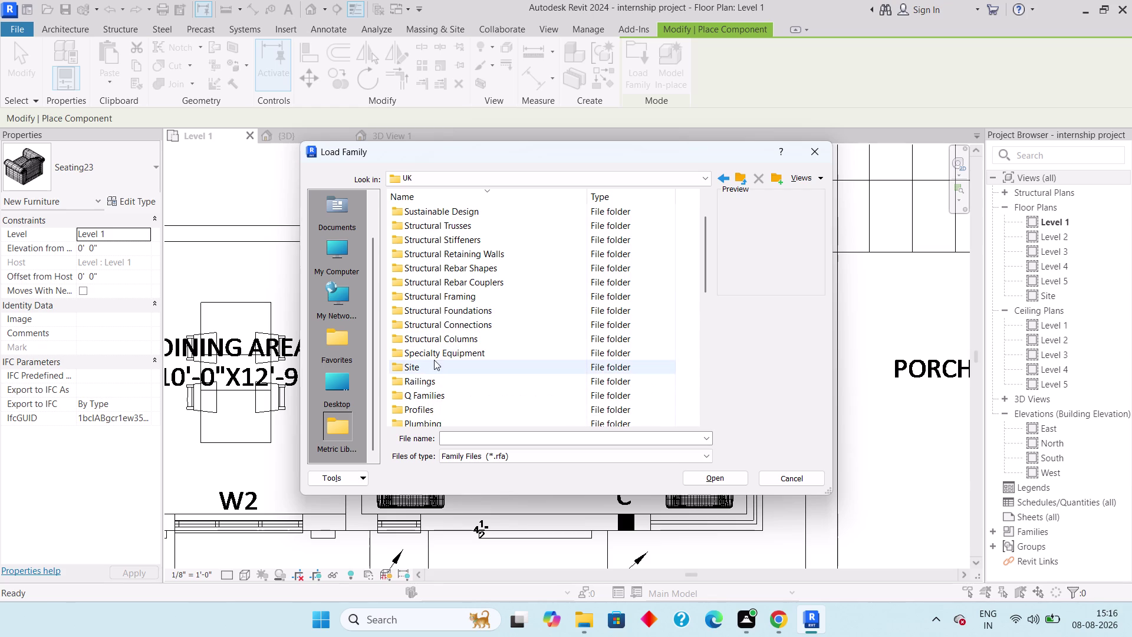
scroll(down, 3)
scroll(down, 3)
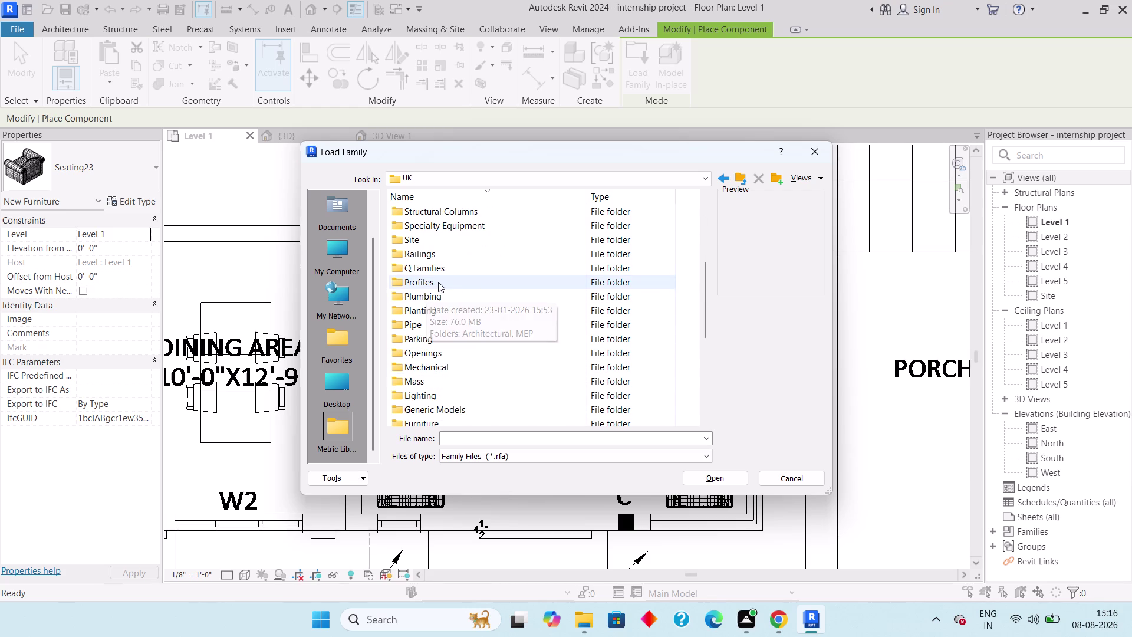
double_click(442, 268)
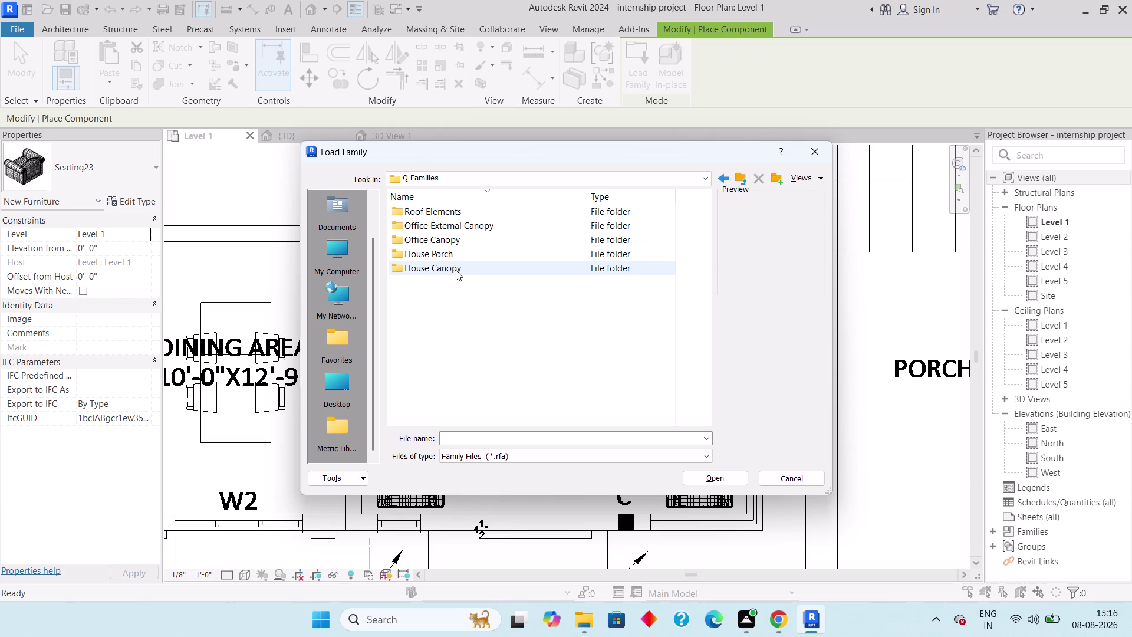
double_click(455, 264)
click(478, 217)
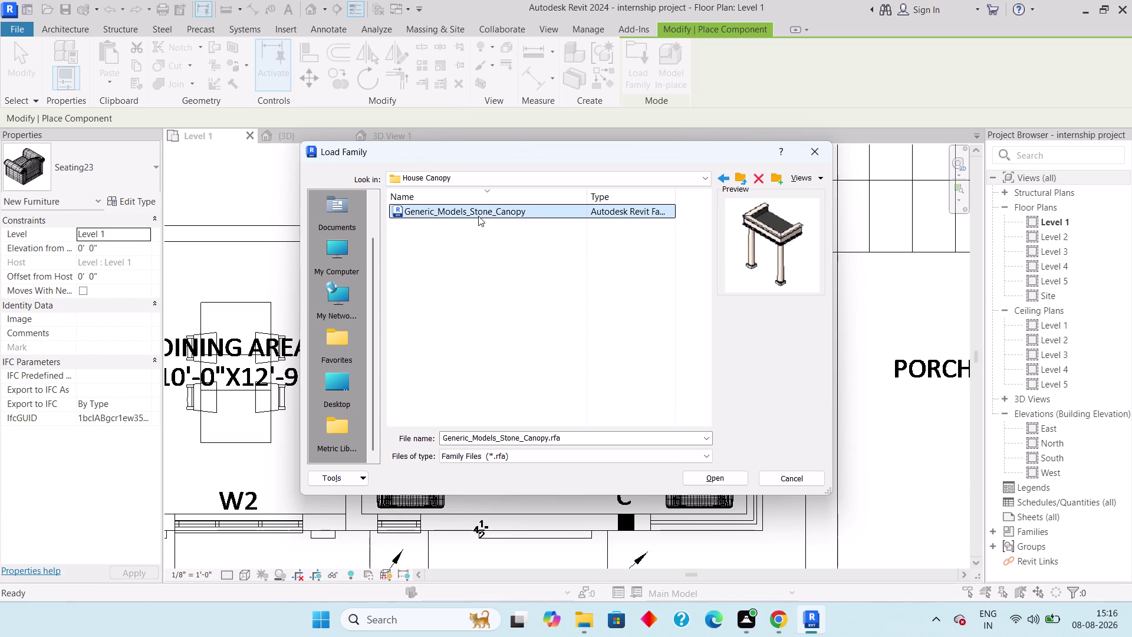
click(723, 183)
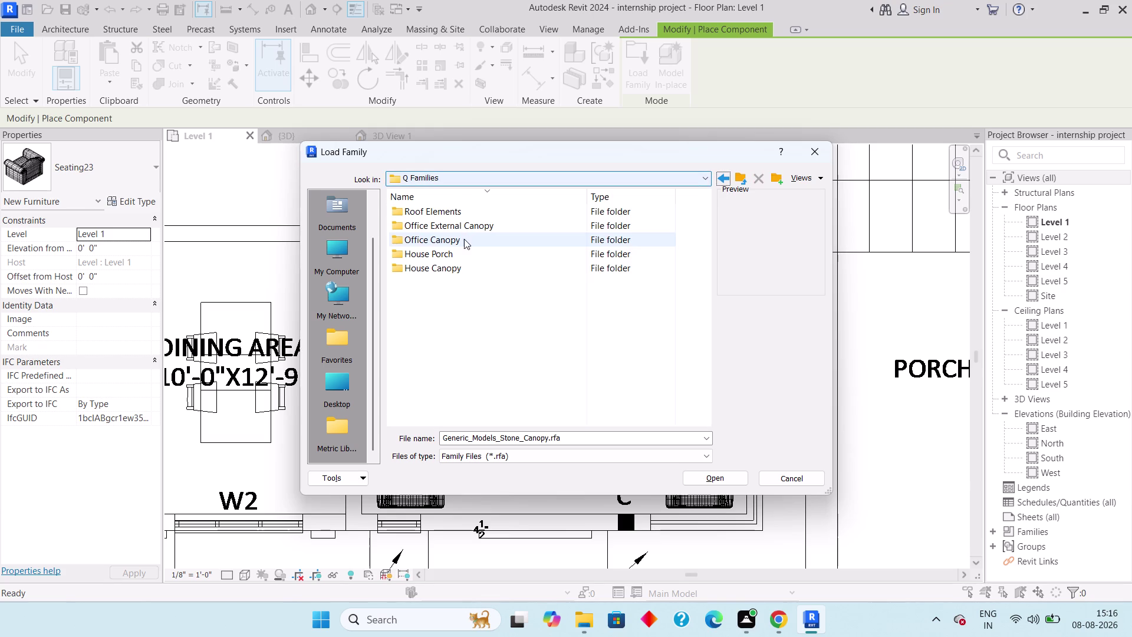
double_click(464, 250)
click(603, 219)
click(600, 210)
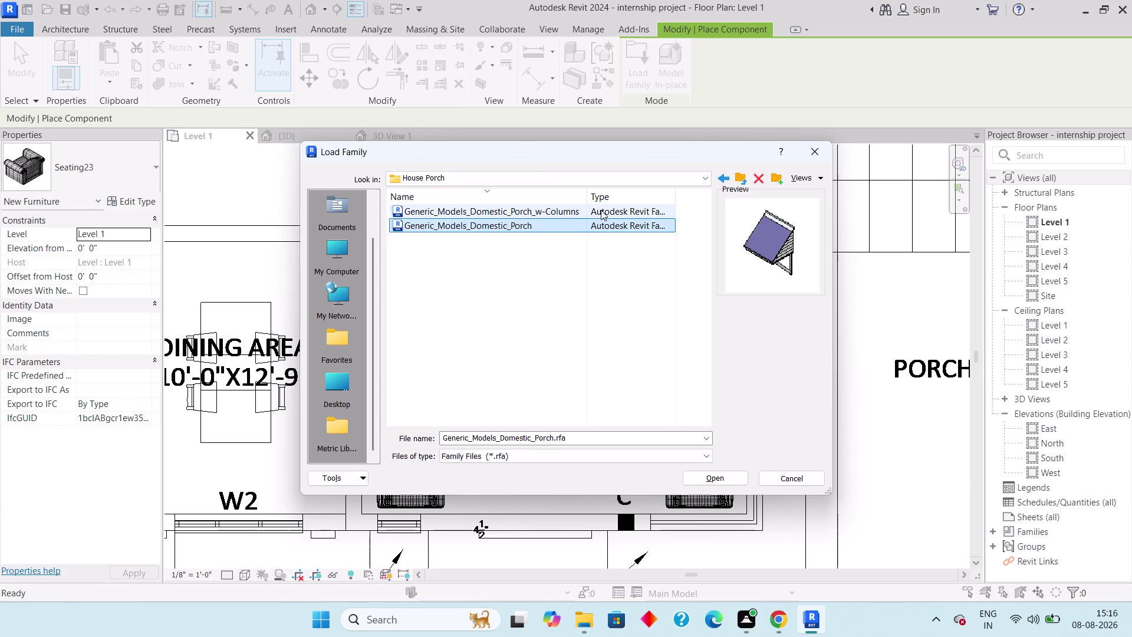
click(741, 182)
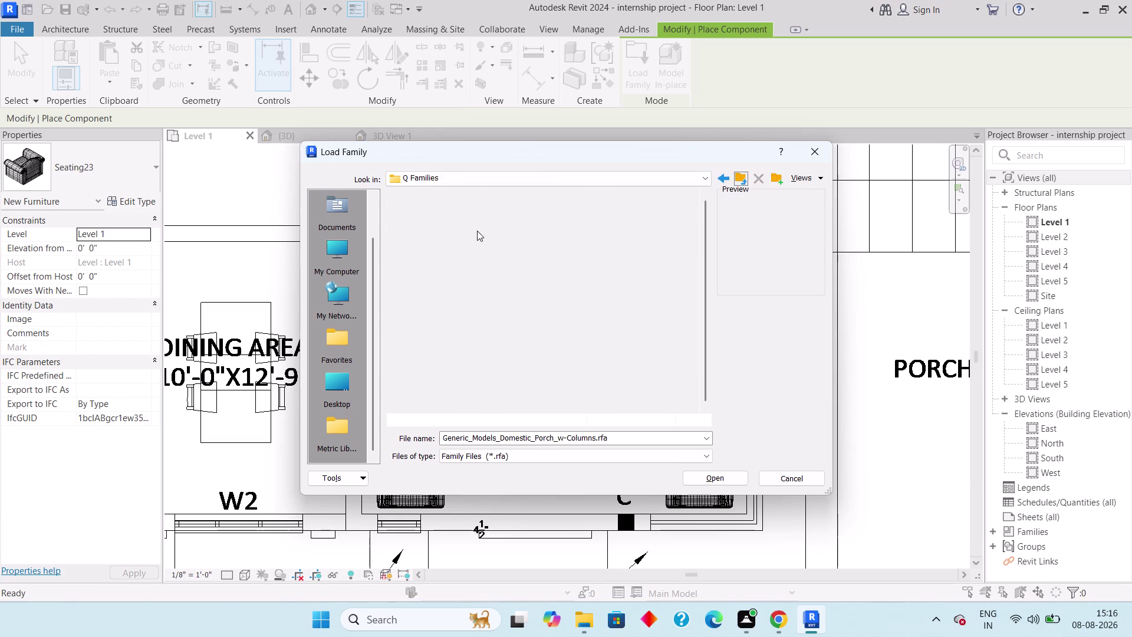
Preview the Office External Canopy glazed canopy and Office Canopy pergola families.
triple_click(477, 230)
click(571, 221)
click(570, 217)
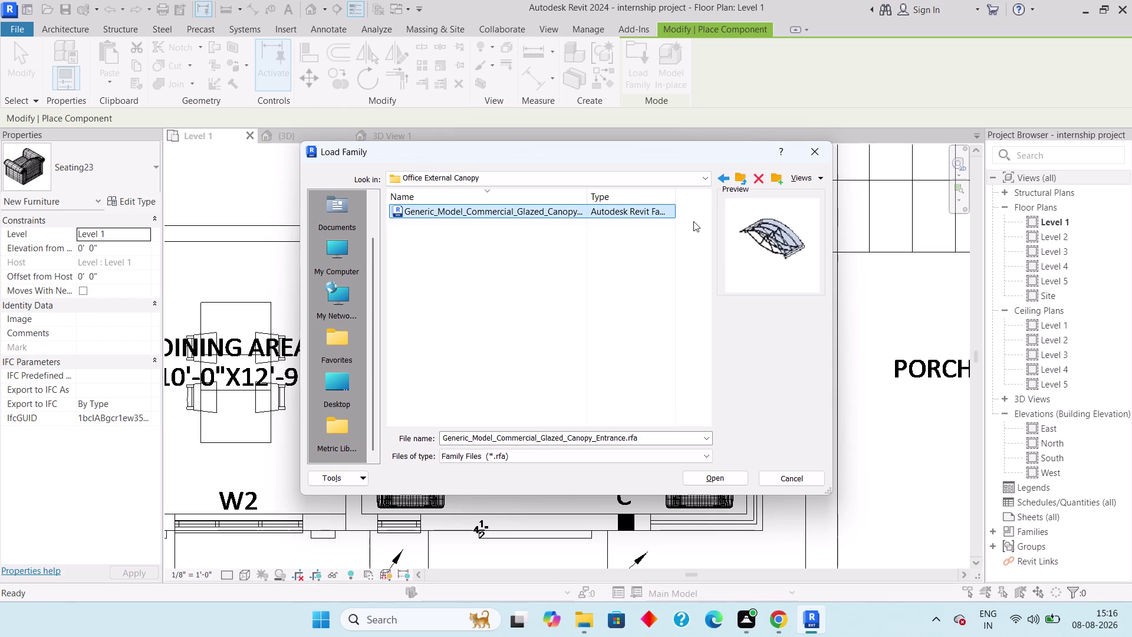
click(746, 186)
click(748, 184)
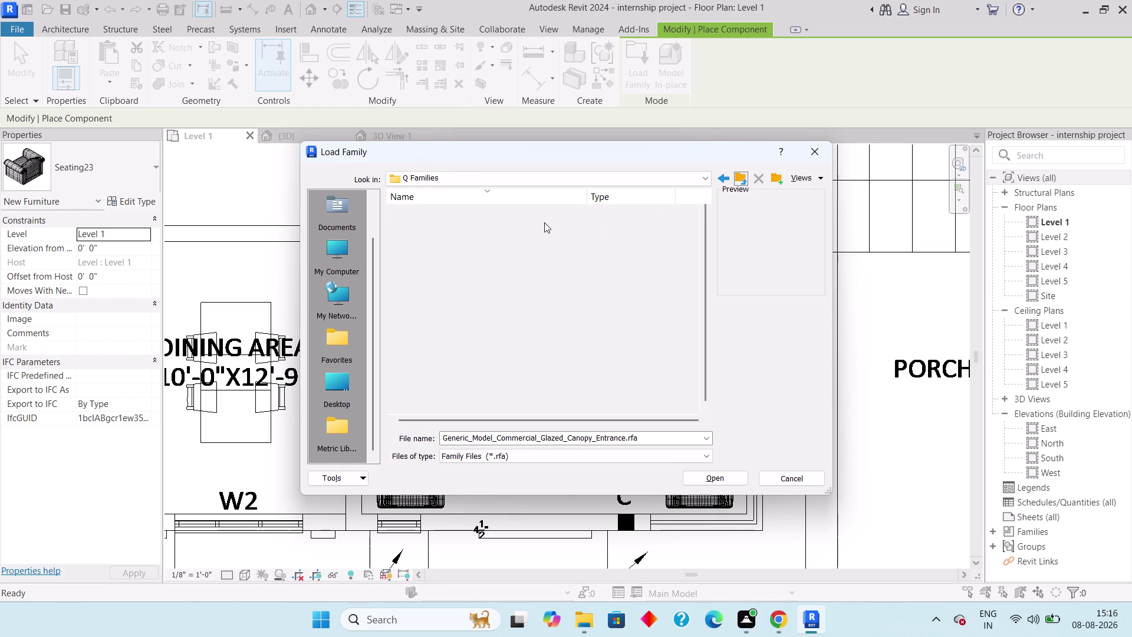
double_click(509, 244)
click(597, 216)
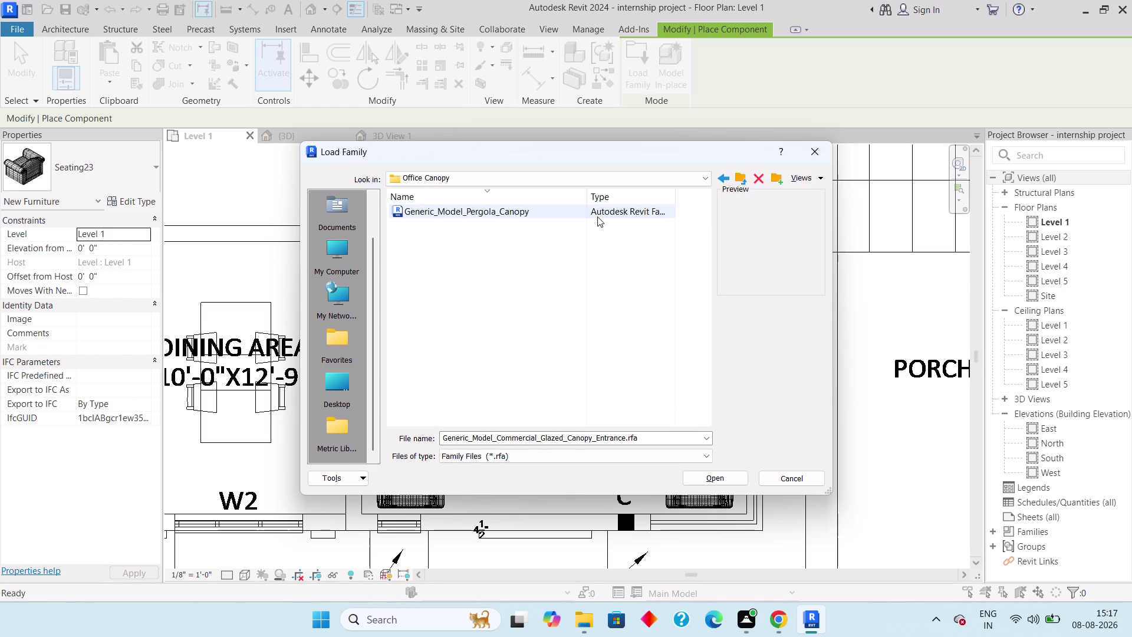
Step back through visited folders to the UK library folder.
double_click(724, 176)
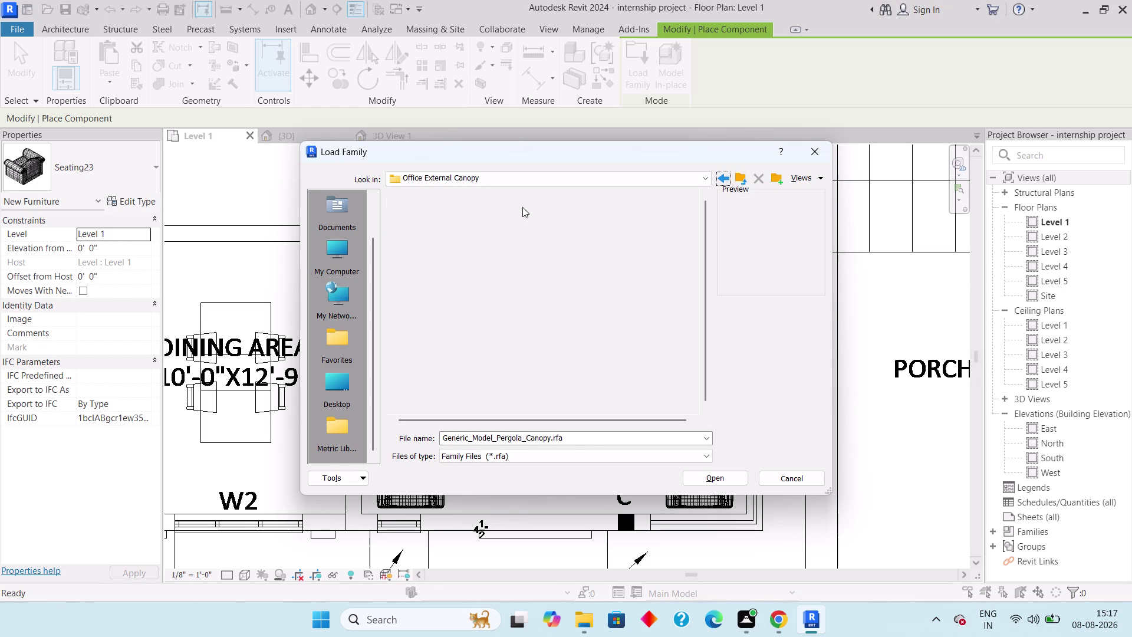
click(730, 176)
double_click(550, 218)
click(602, 214)
click(726, 177)
click(725, 177)
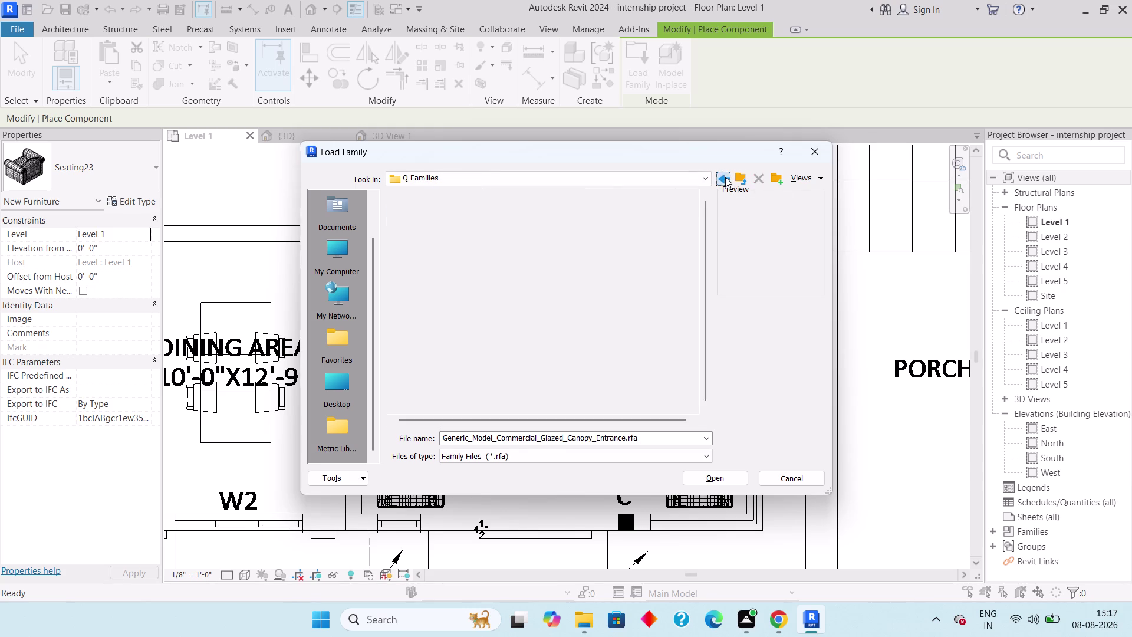
click(531, 210)
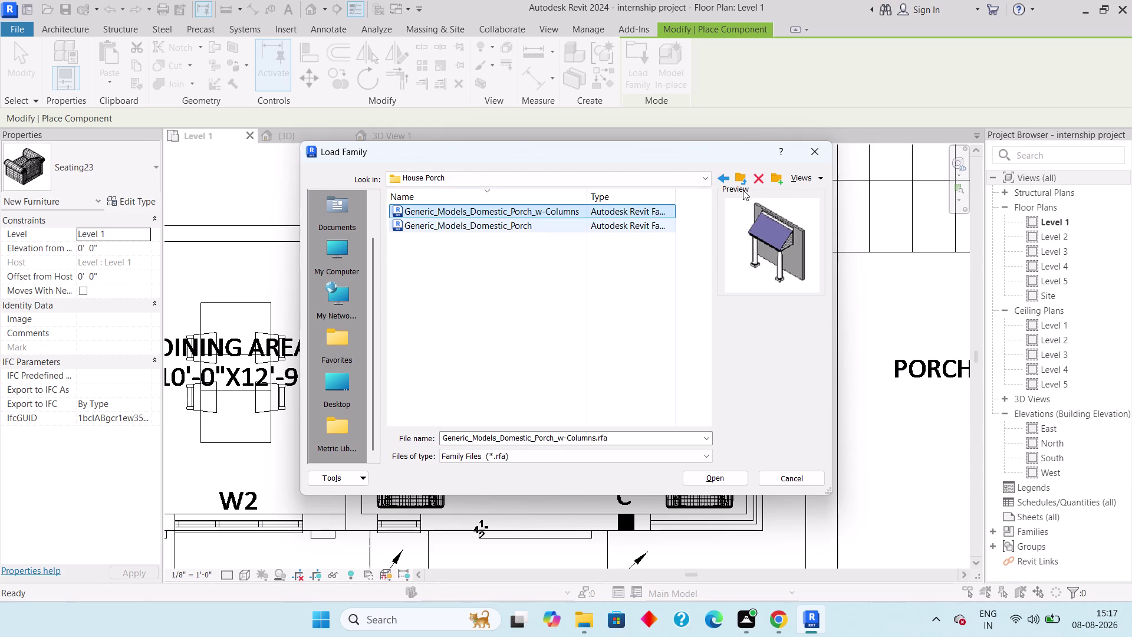
click(726, 184)
click(725, 184)
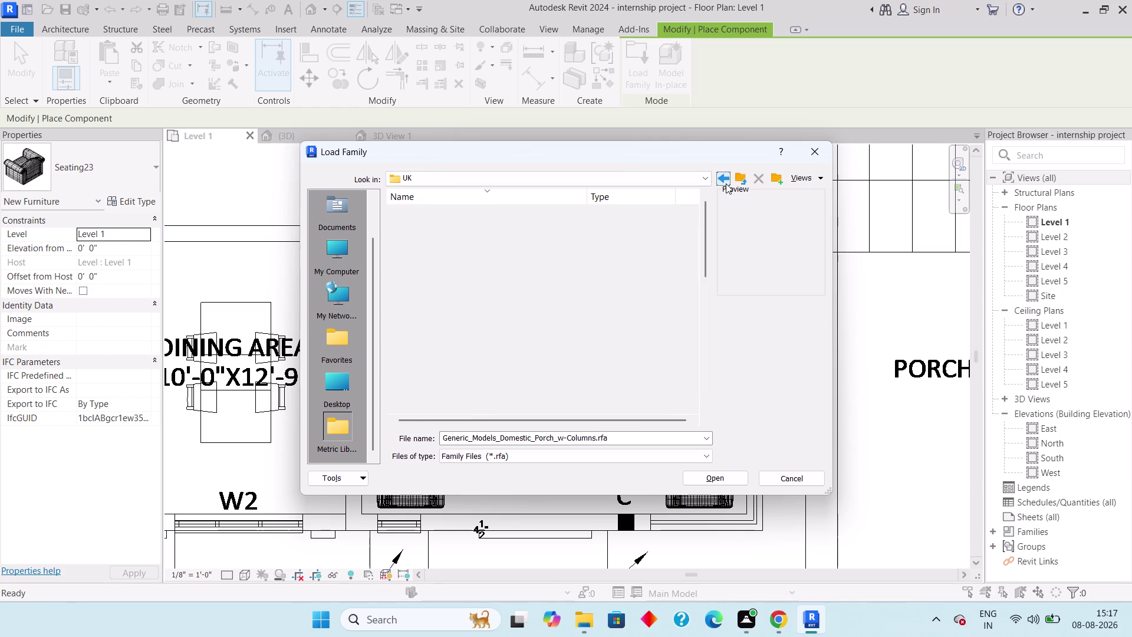
Scroll down through the UK library folder list.
scroll(down, 3)
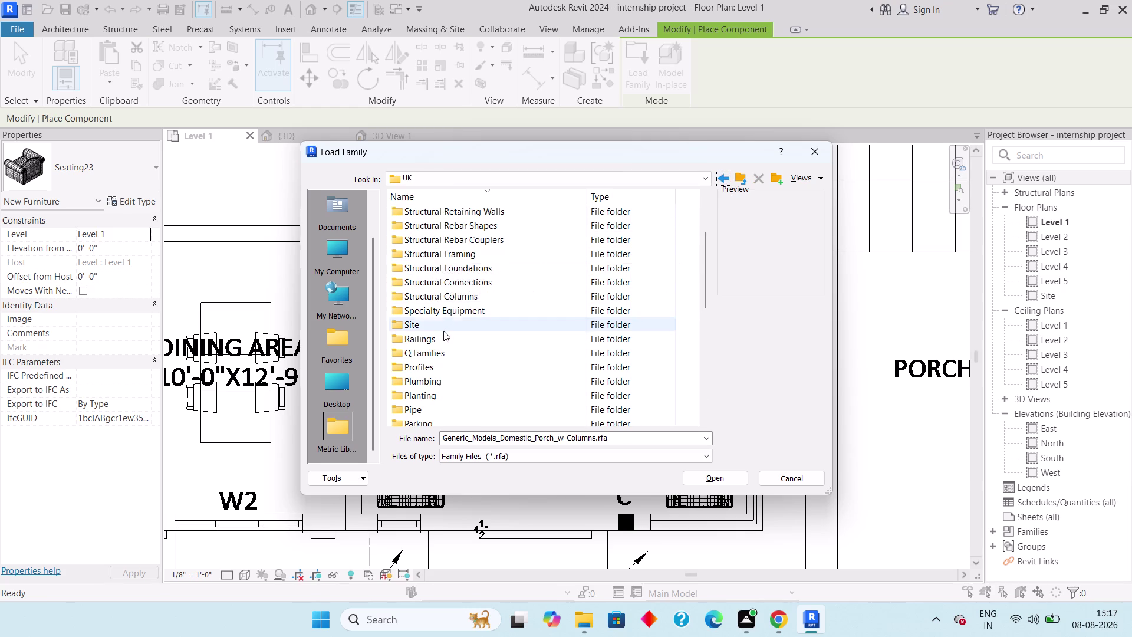
scroll(down, 3)
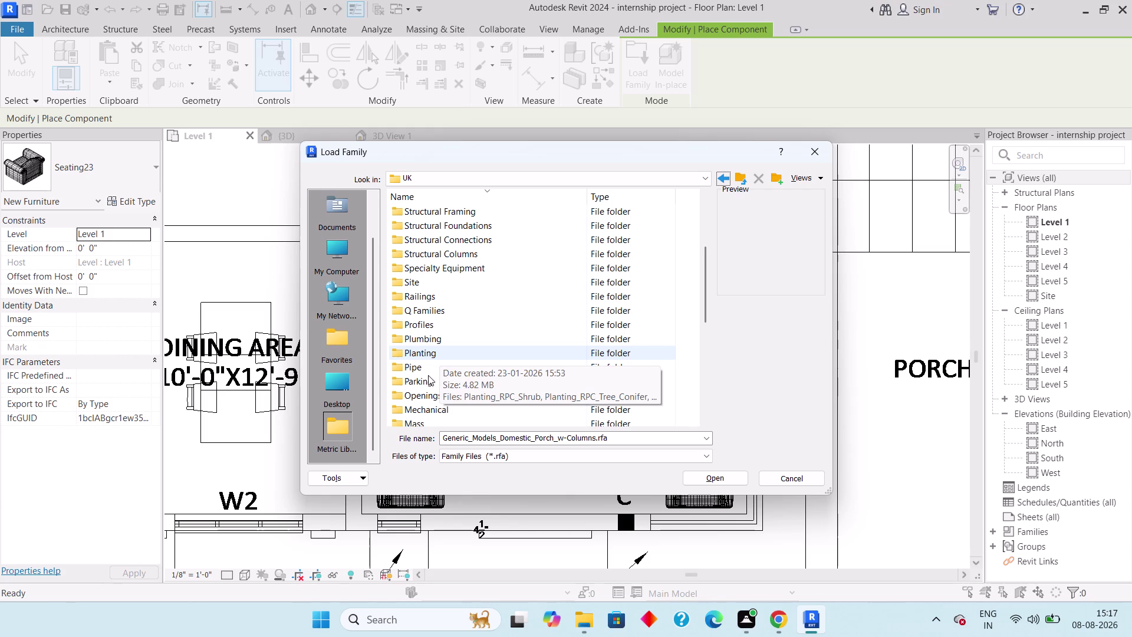
scroll(down, 3)
scroll(down, 3)
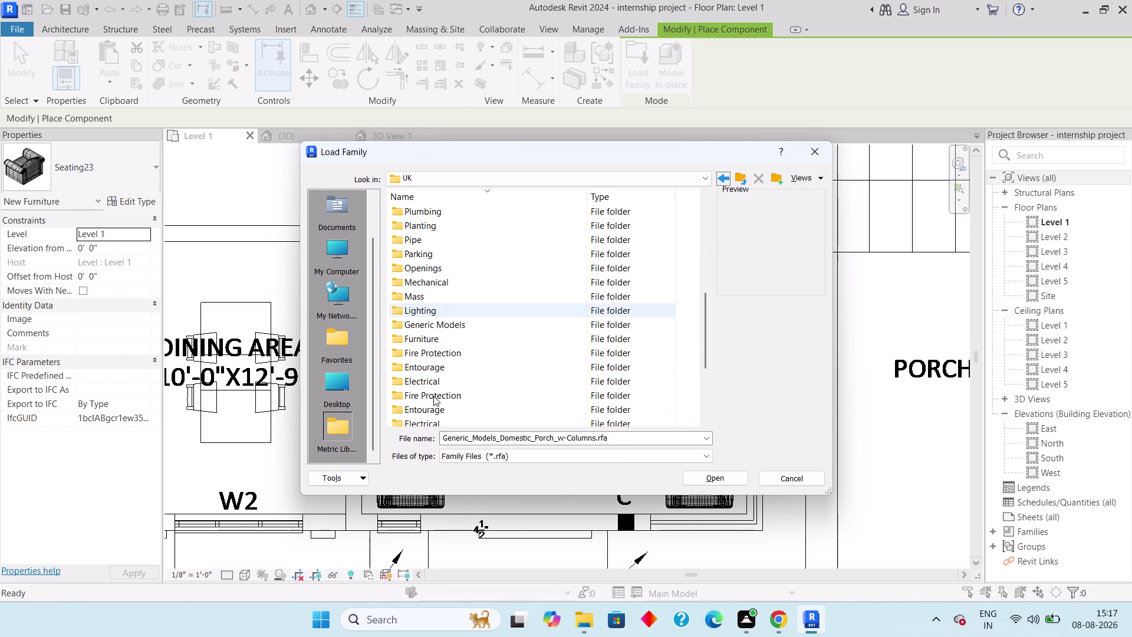
scroll(down, 3)
scroll(down, 3)
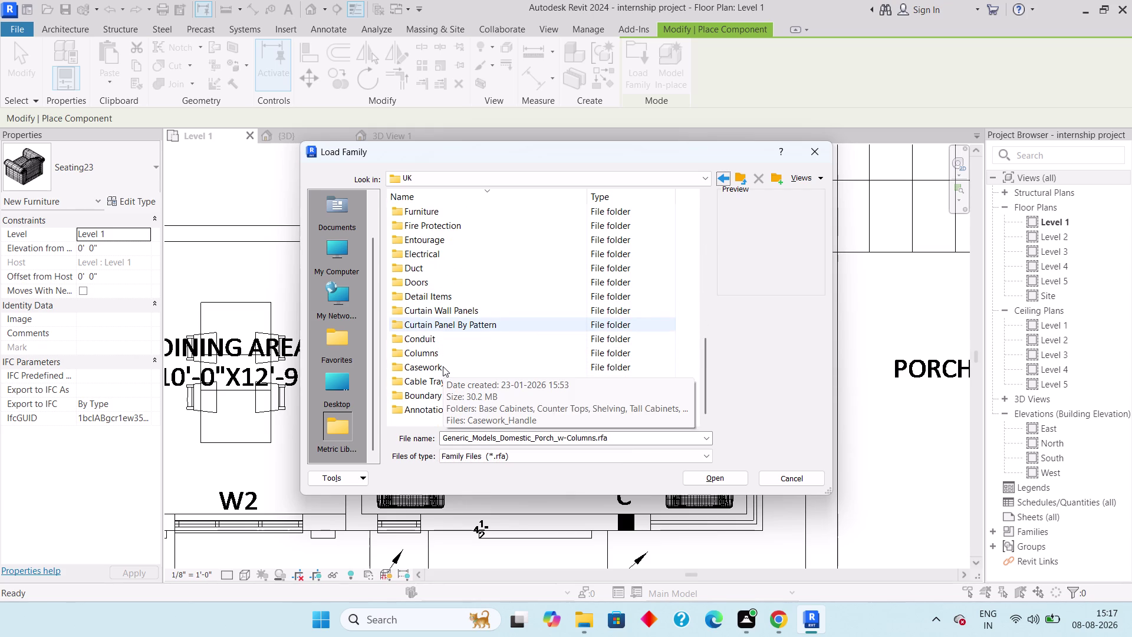
scroll(down, 3)
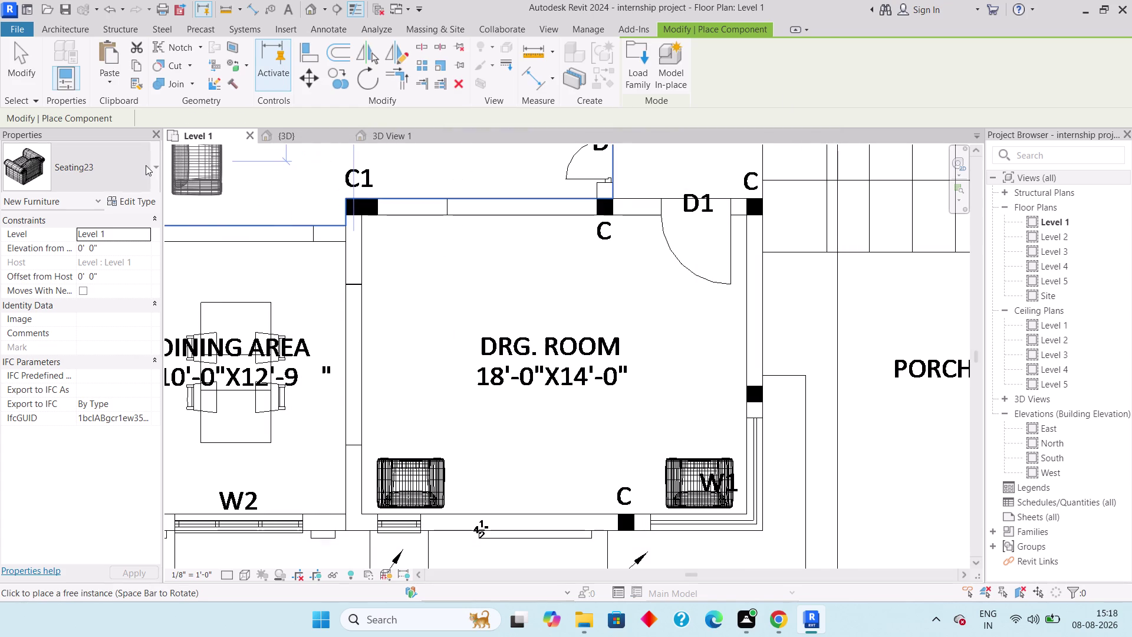
Browse the furniture type list keeping Seating23, then cancel placement without adding a chair.
click(146, 165)
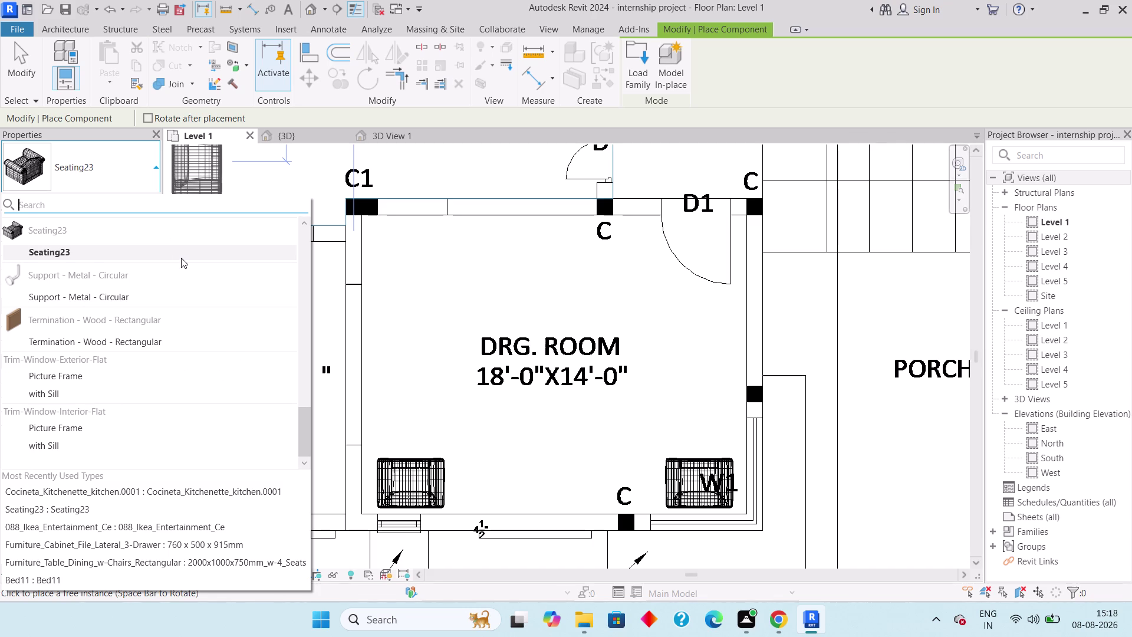
scroll(down, 3)
scroll(up, 3)
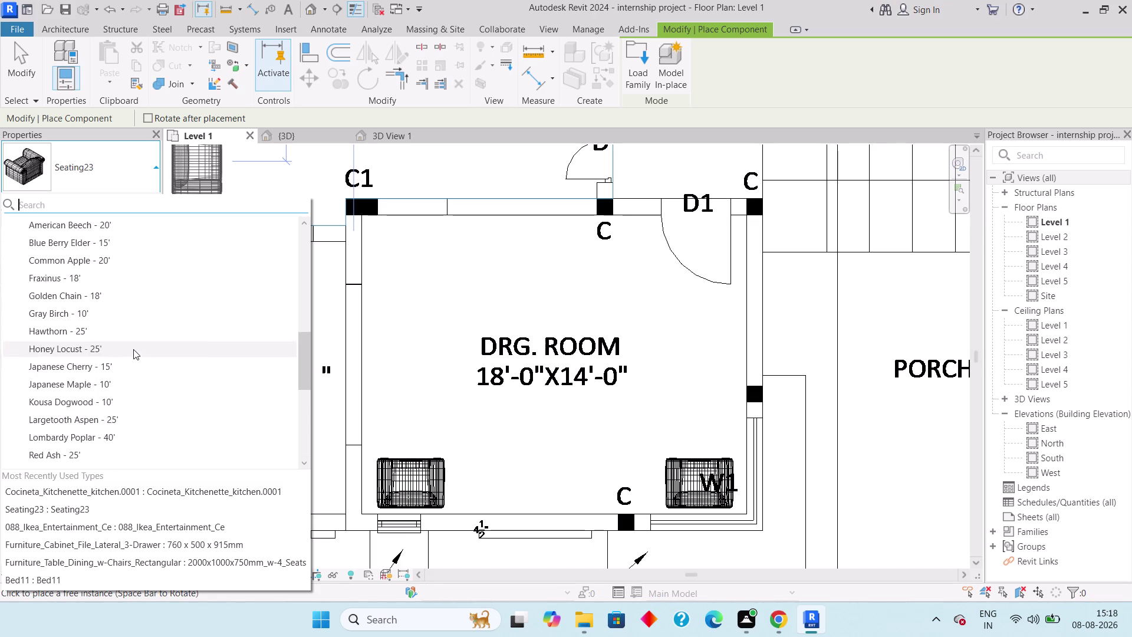
scroll(up, 3)
scroll(up, 3)
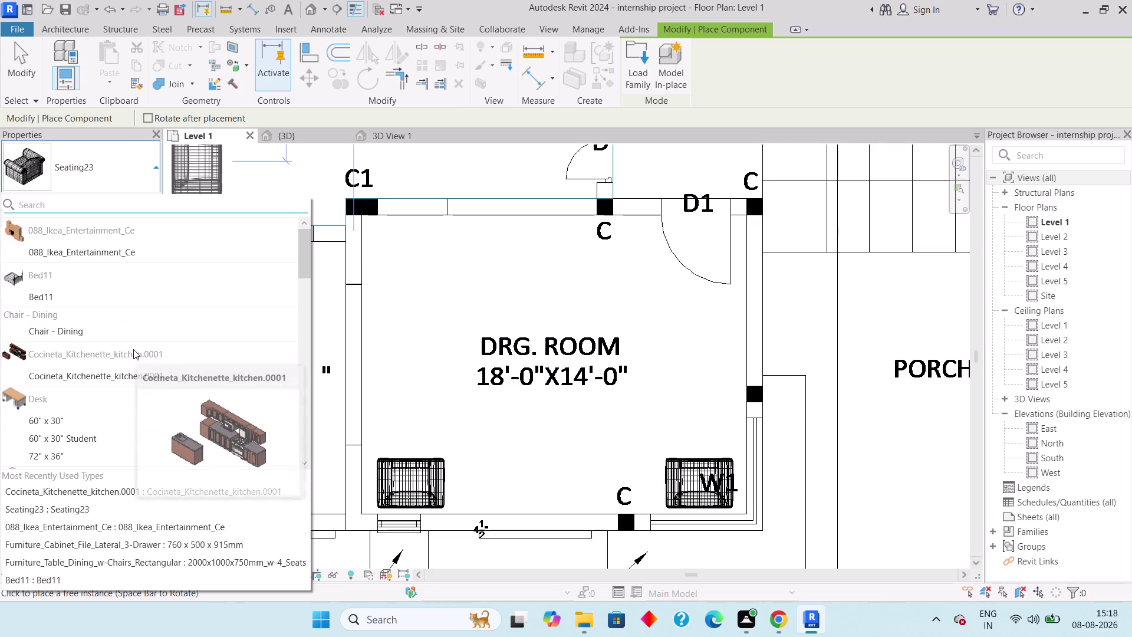
scroll(up, 3)
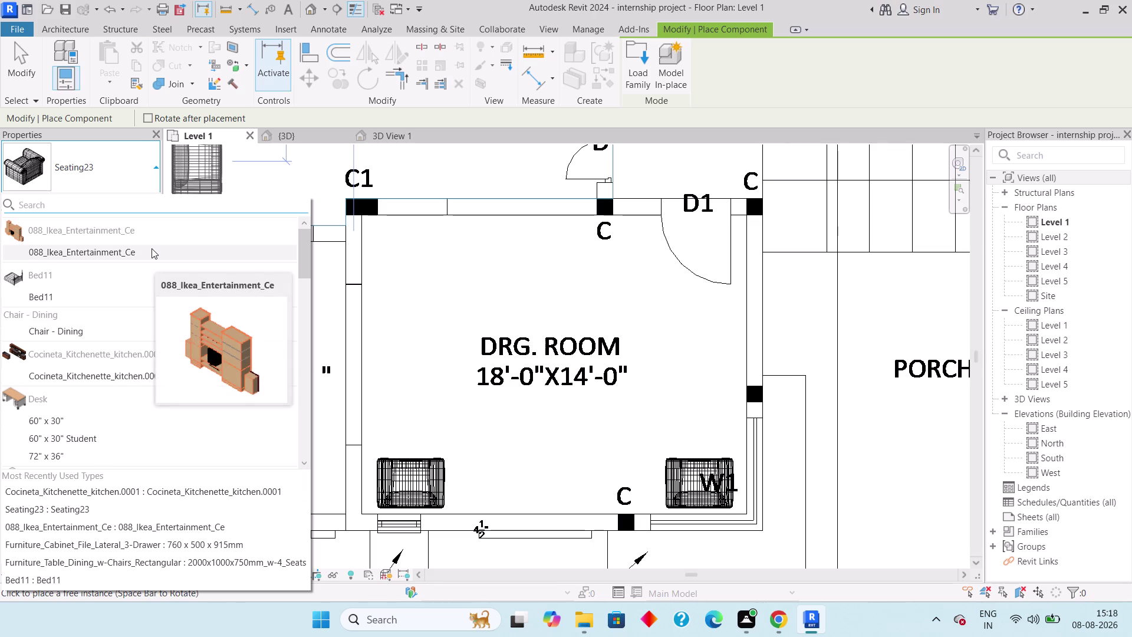
key(Escape)
key(Escape)
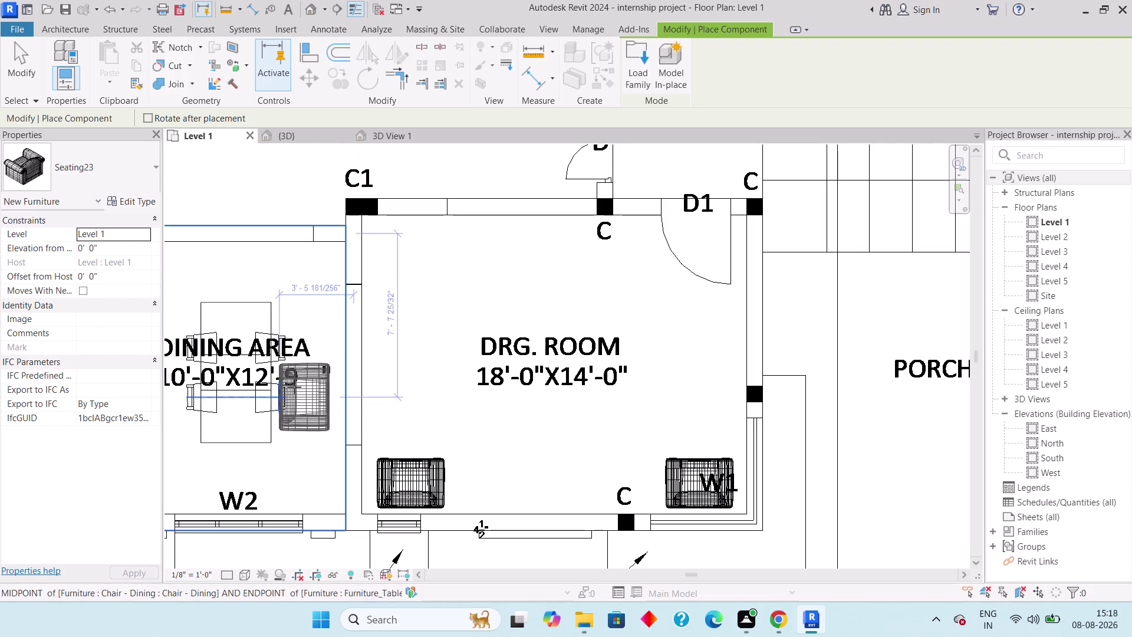
key(Escape)
key(Escape)
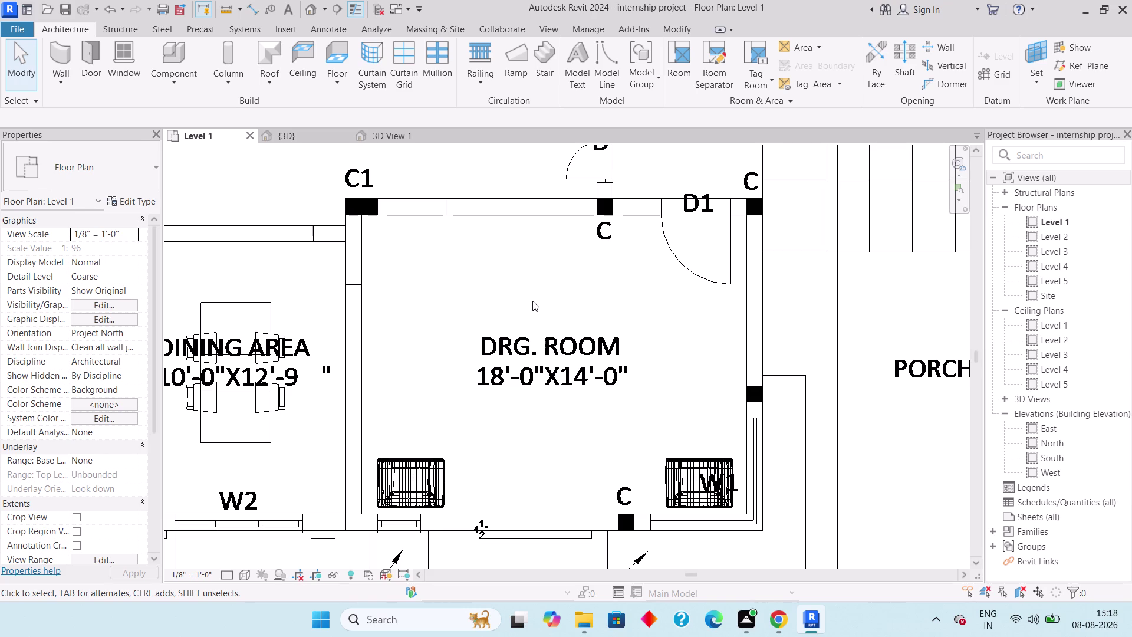
Zoom and pan to inspect the armchairs by W1, then restart Seating23 component placement.
scroll(down, 3)
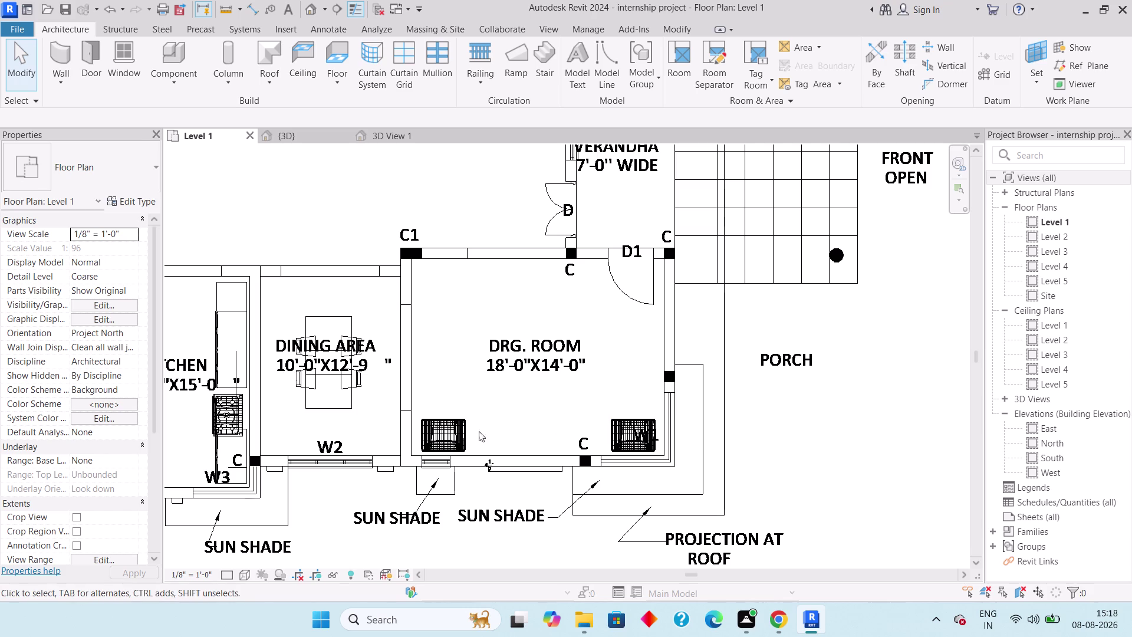
scroll(up, 3)
scroll(up, 3)
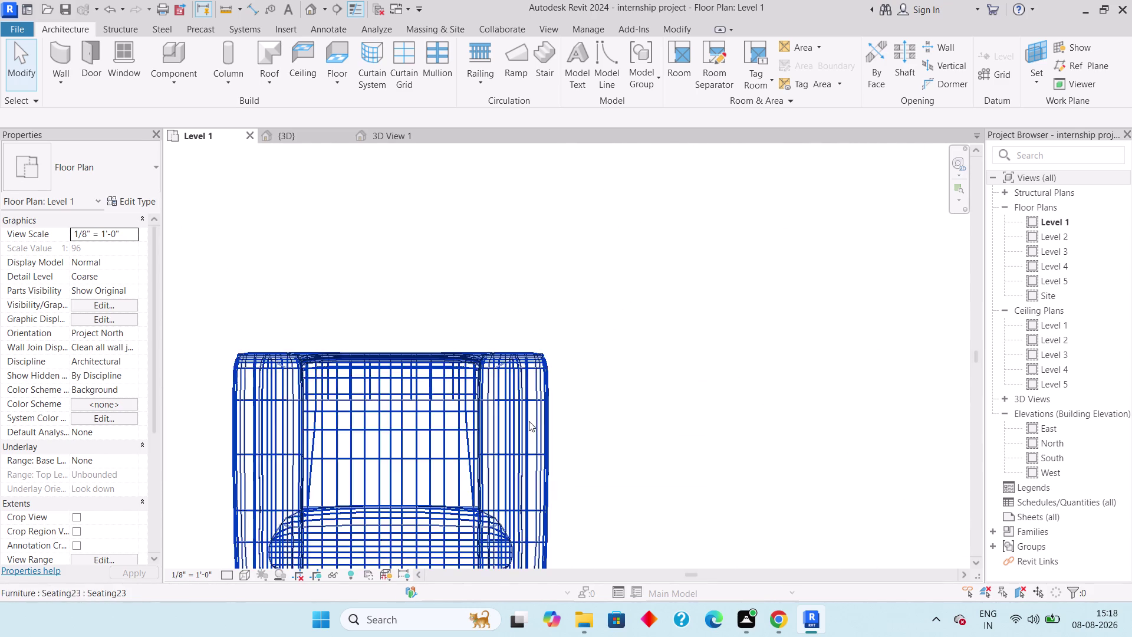
scroll(down, 3)
middle_drag(682, 390, 453, 322)
middle_drag(811, 405, 747, 393)
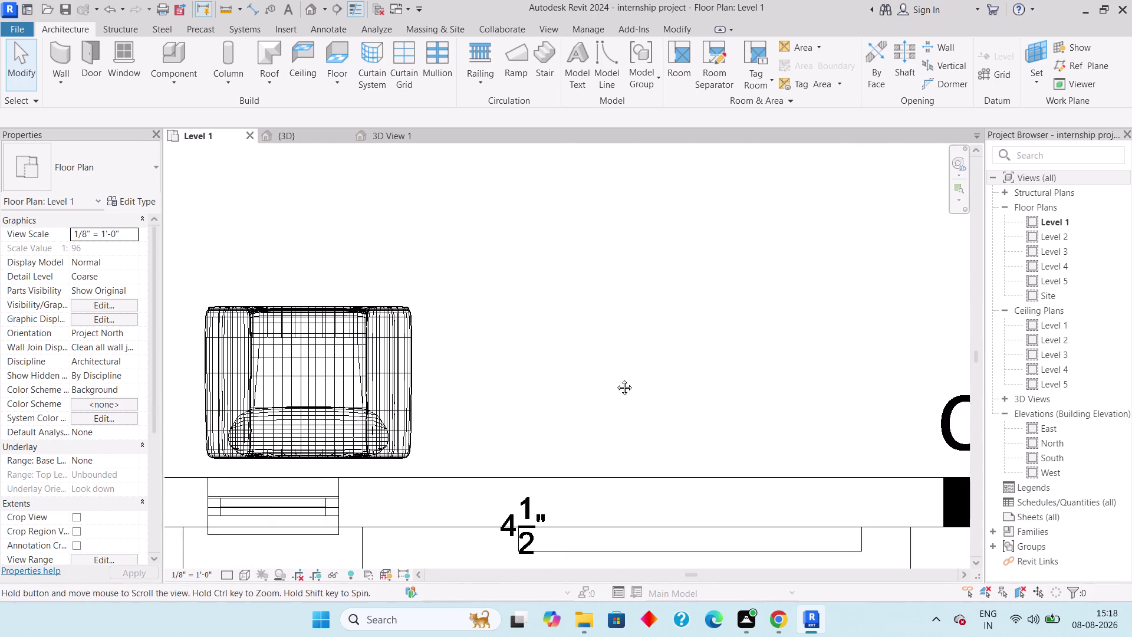
middle_drag(747, 393, 324, 331)
scroll(down, 3)
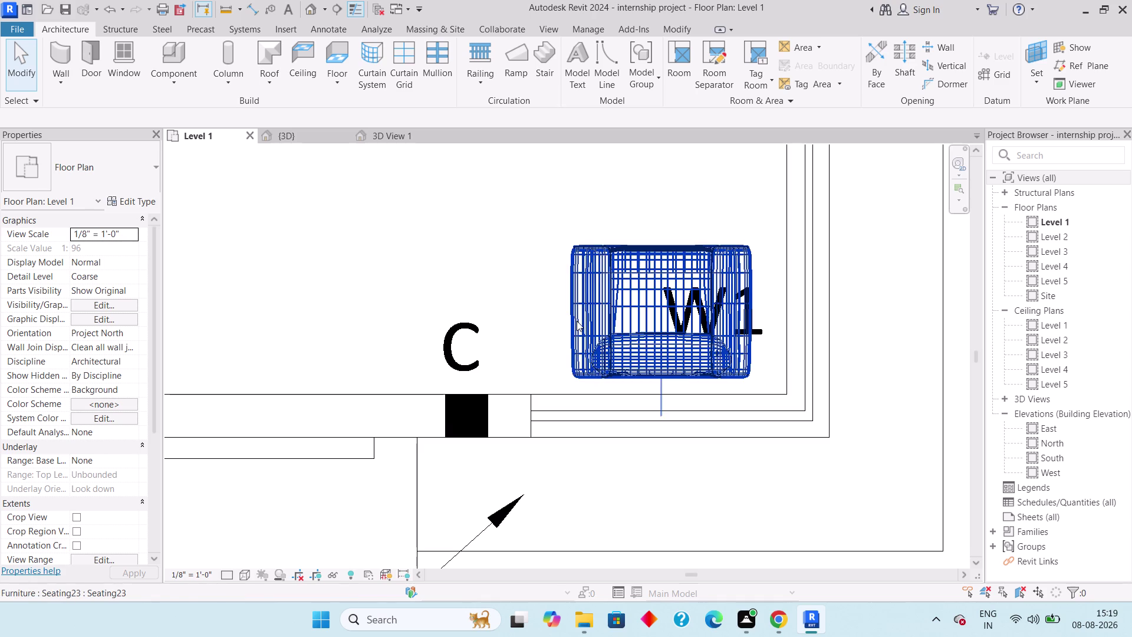
scroll(down, 3)
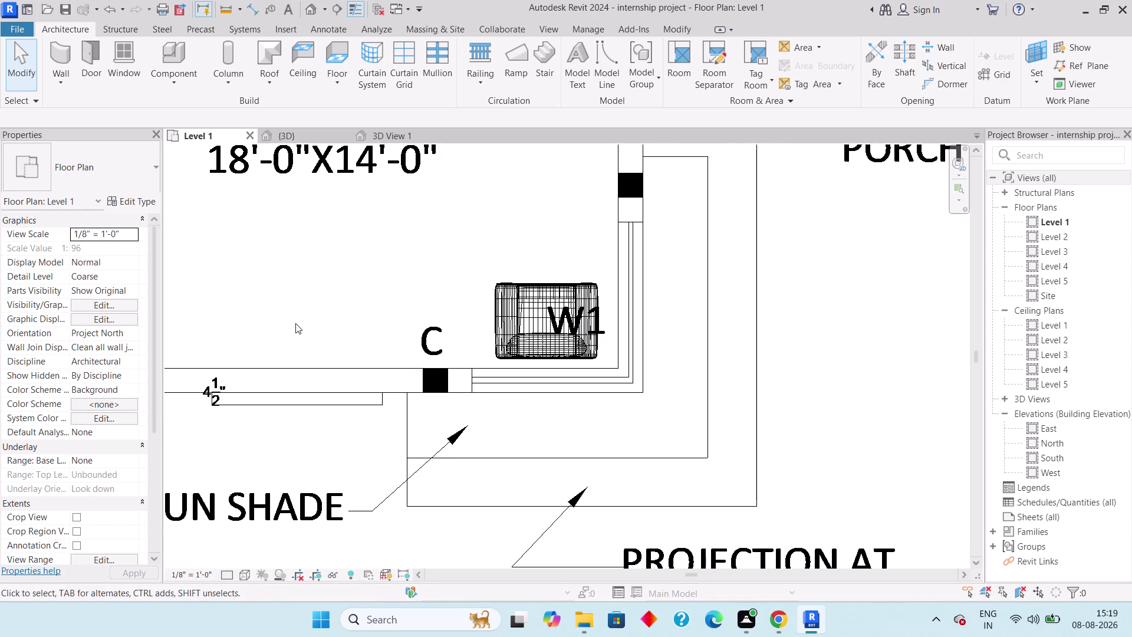
scroll(down, 3)
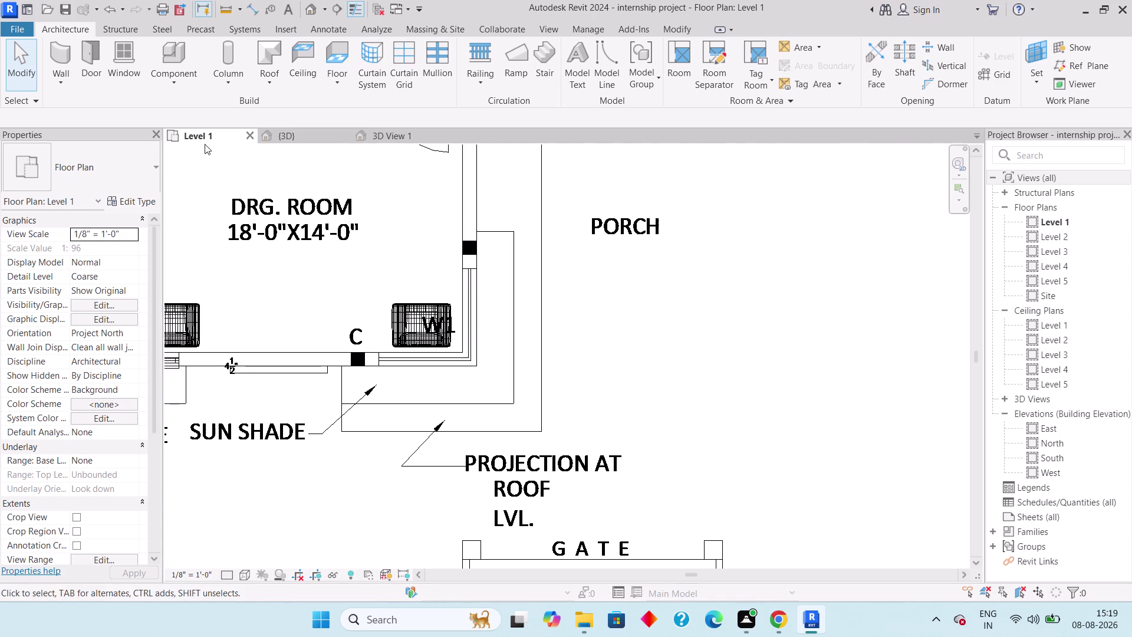
click(178, 81)
Open Load Family and browse into the C: drive's ProgramData folder.
click(209, 98)
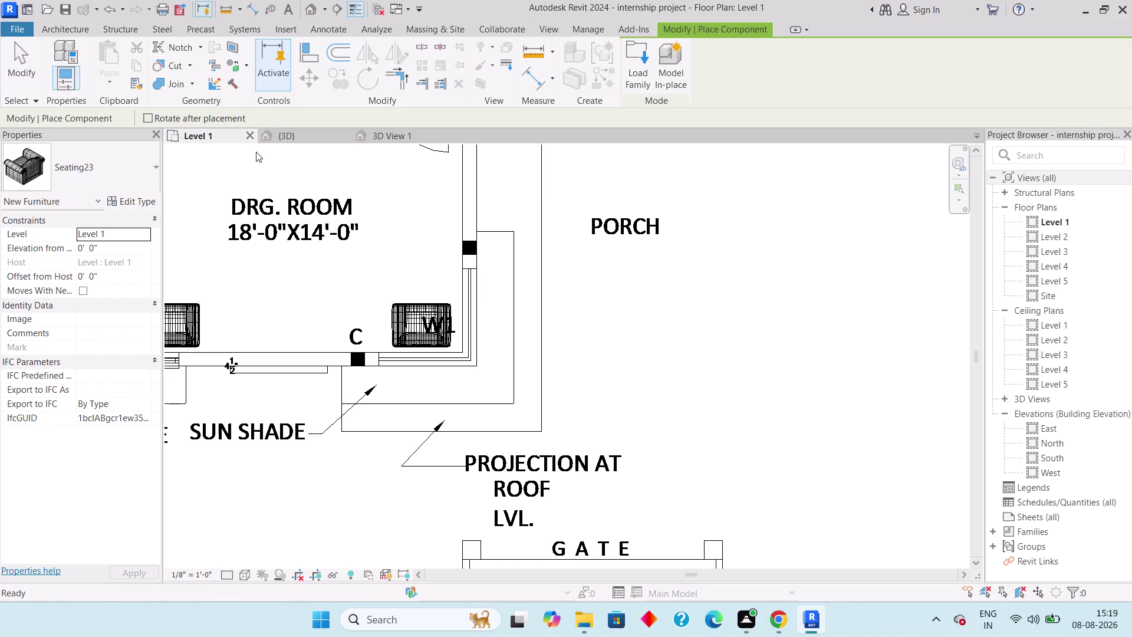
click(630, 82)
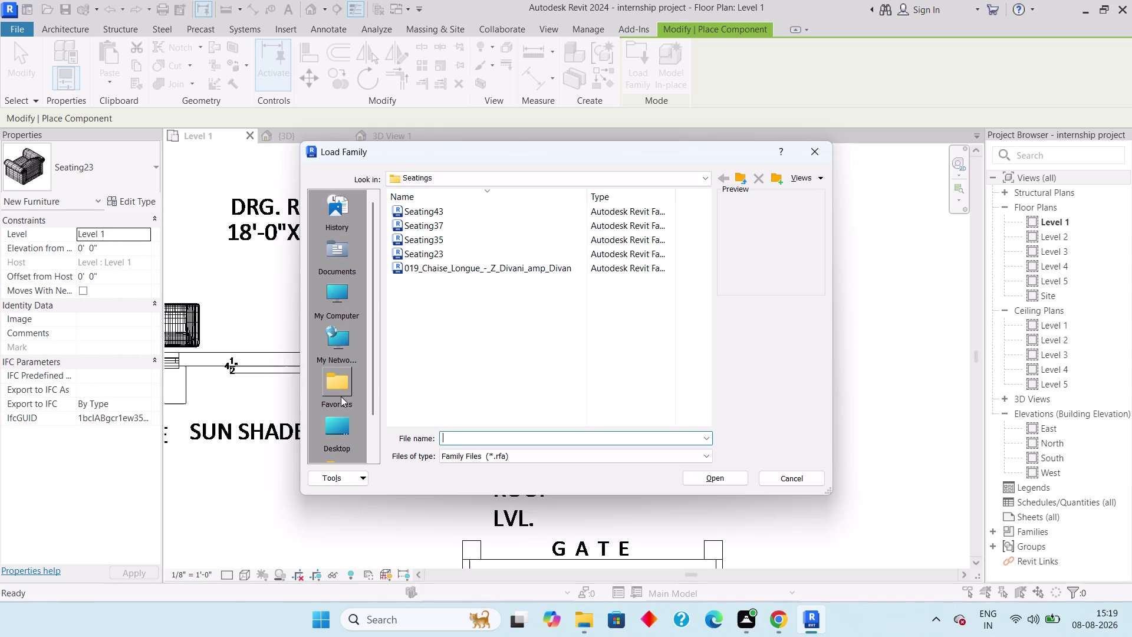
click(342, 310)
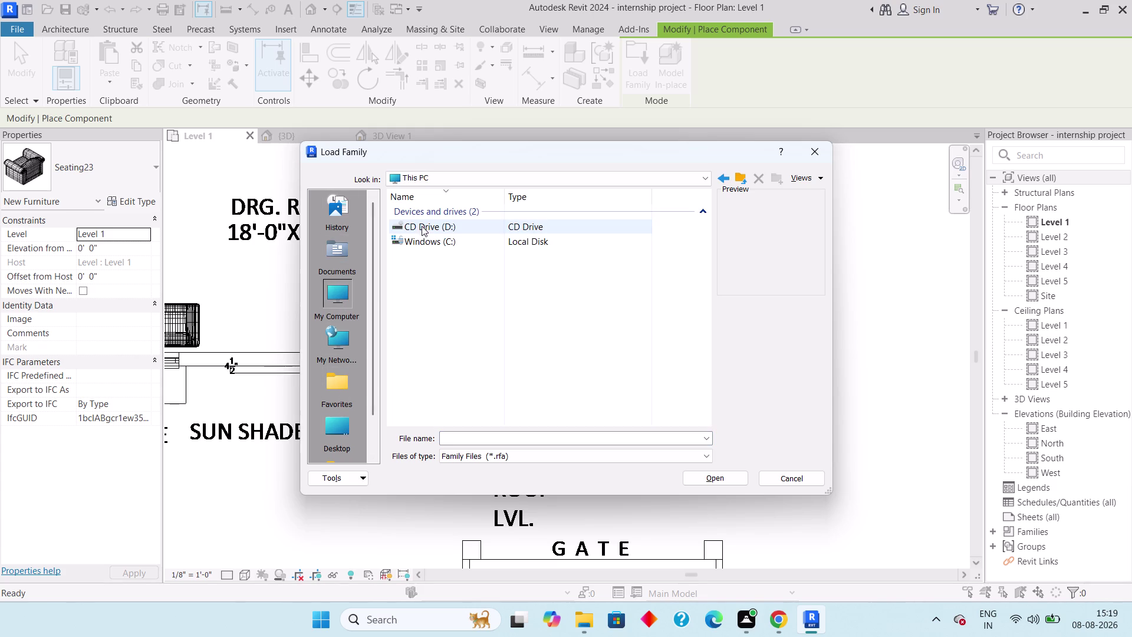
double_click(429, 234)
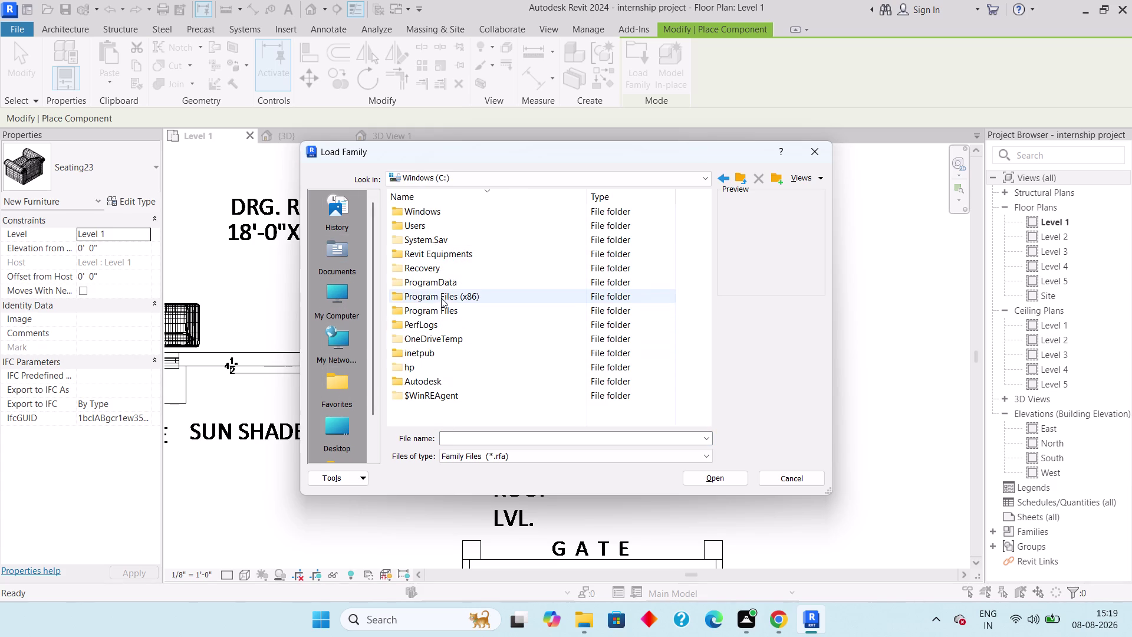
double_click(440, 283)
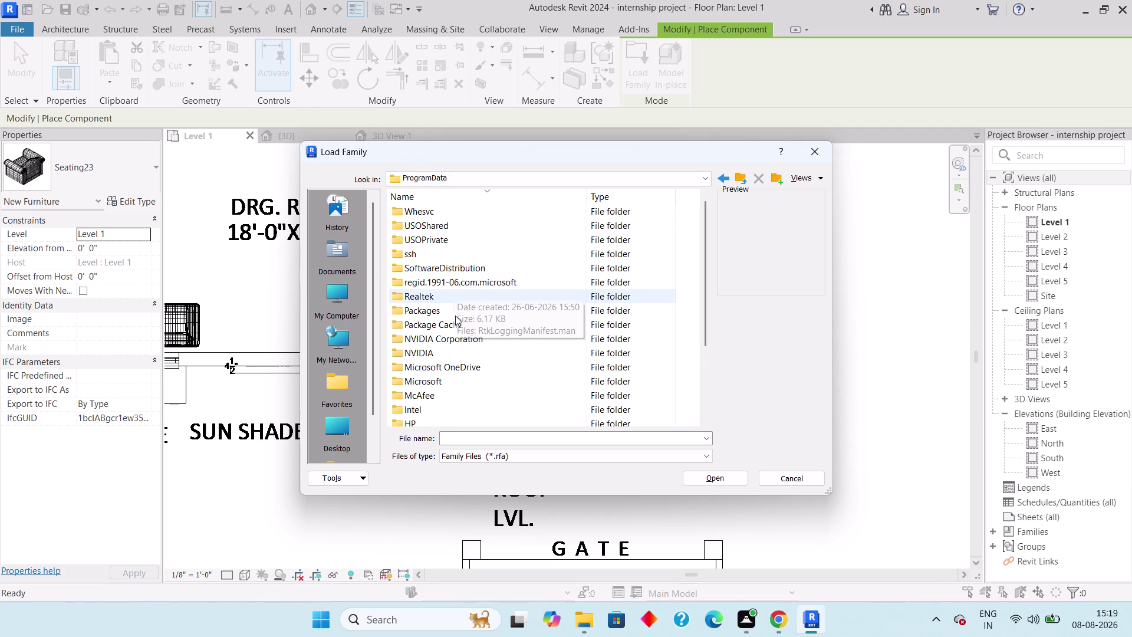
Navigate Autodesk > RVT 2024 > Libraries > English > UK > Windows.
scroll(down, 3)
scroll(down, 3)
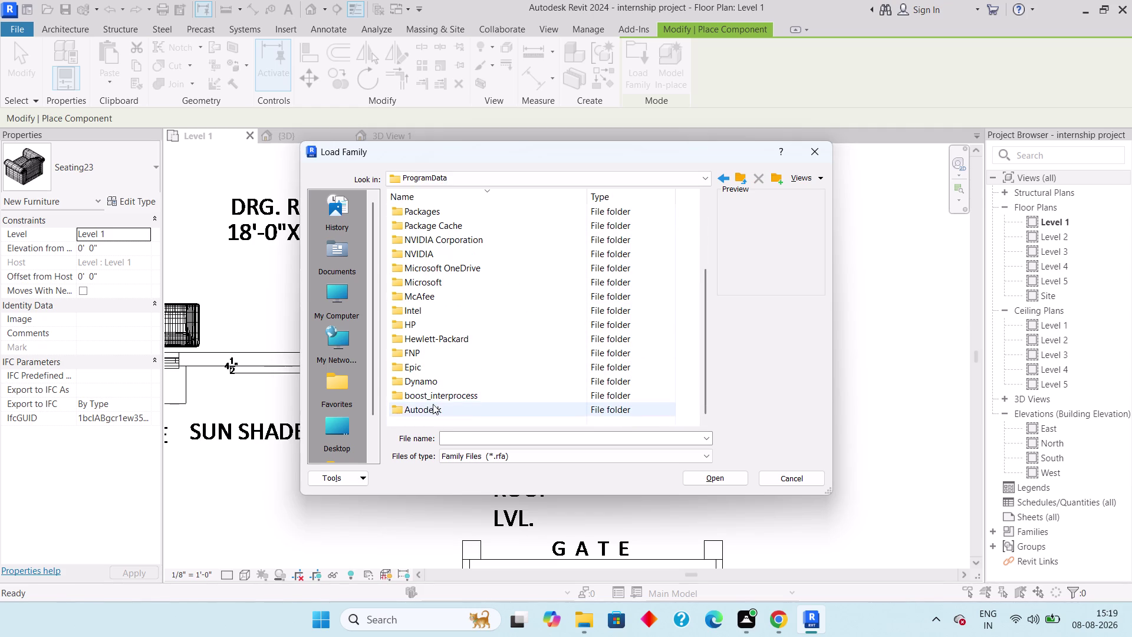
scroll(up, 3)
scroll(down, 3)
double_click(433, 409)
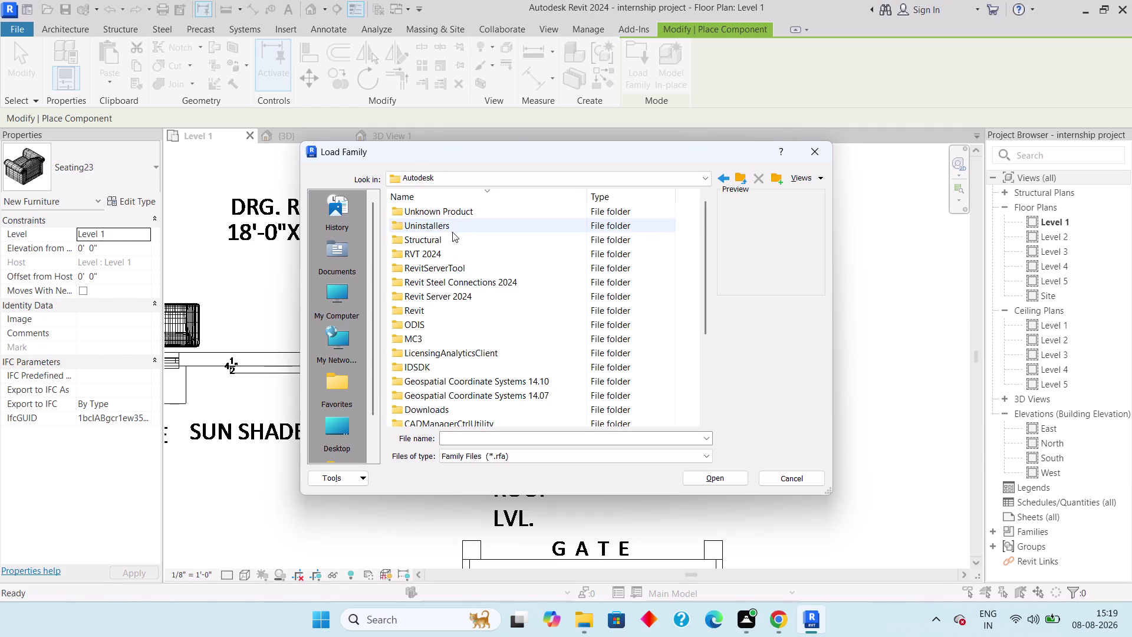
double_click(450, 250)
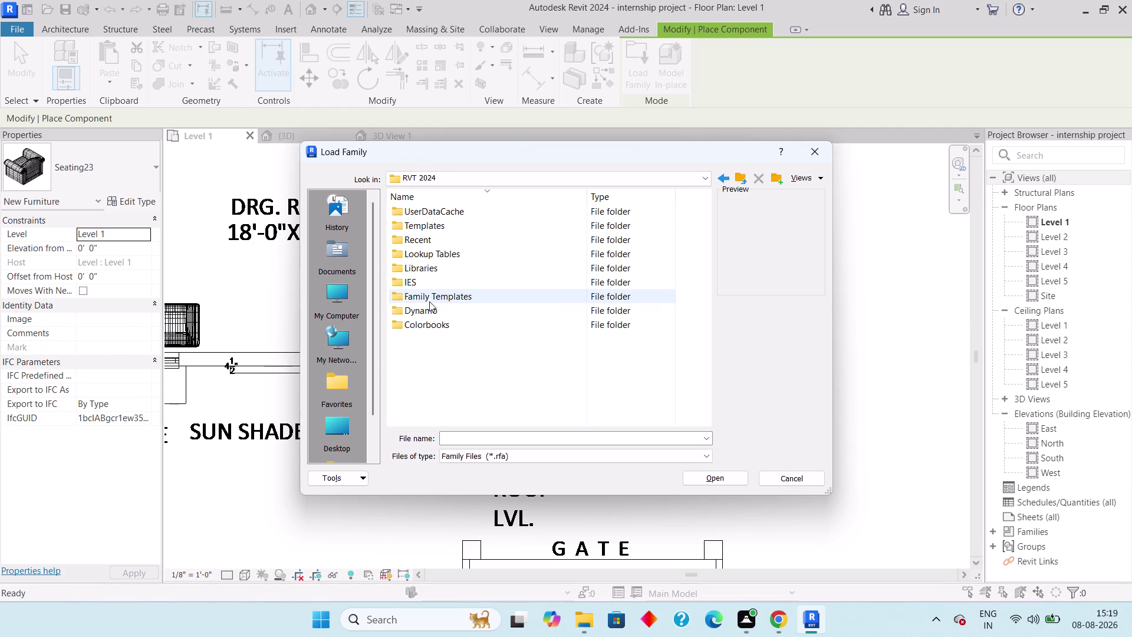
double_click(433, 263)
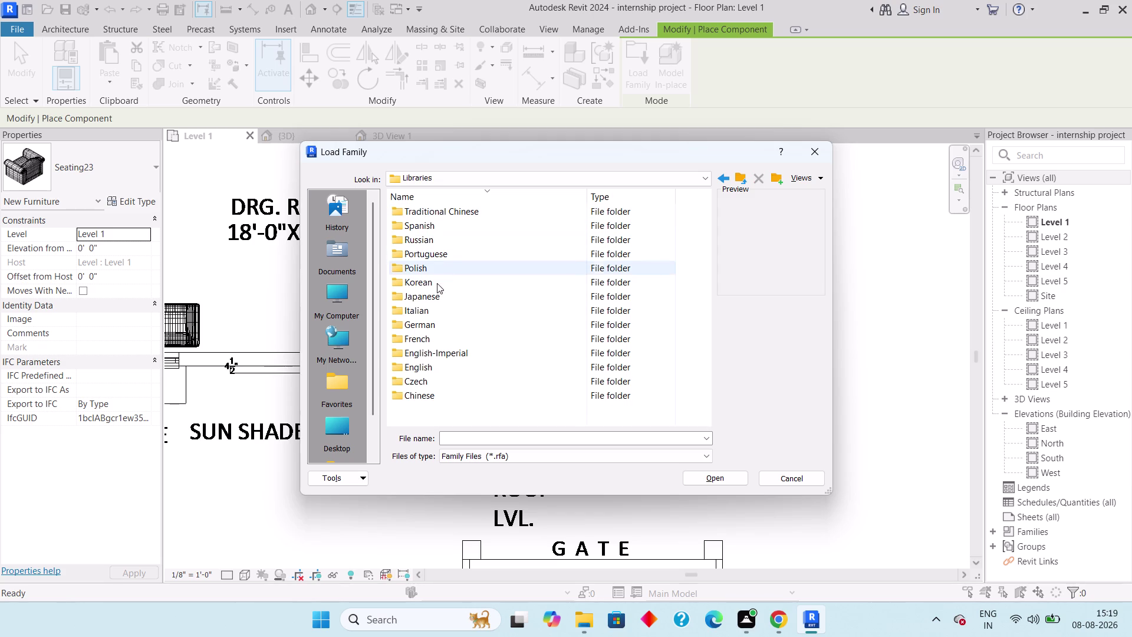
double_click(454, 361)
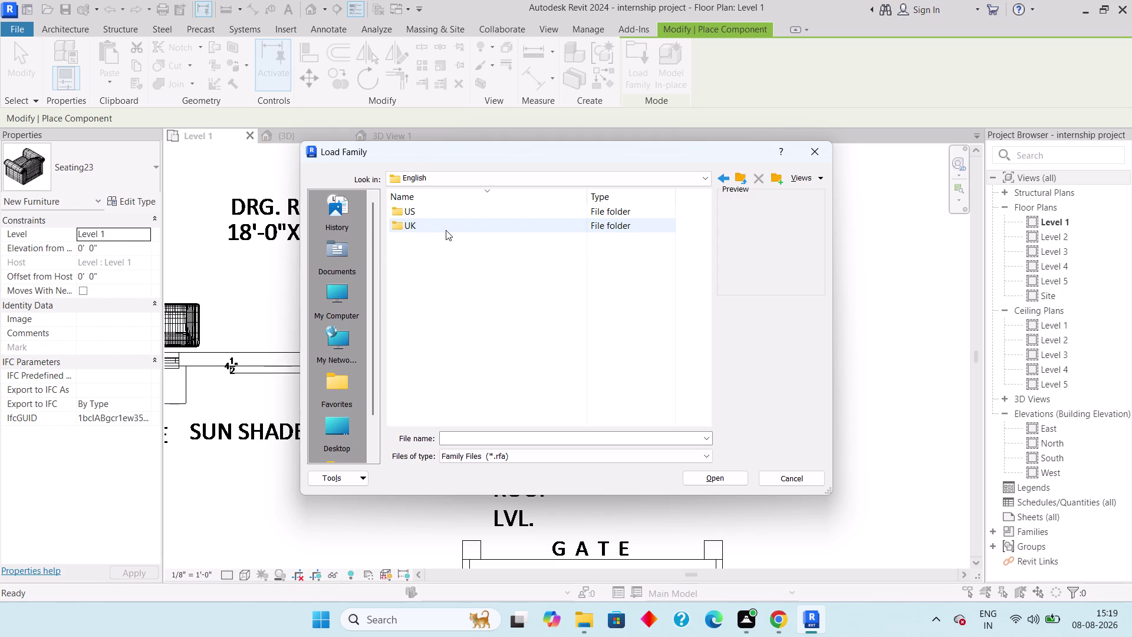
double_click(446, 230)
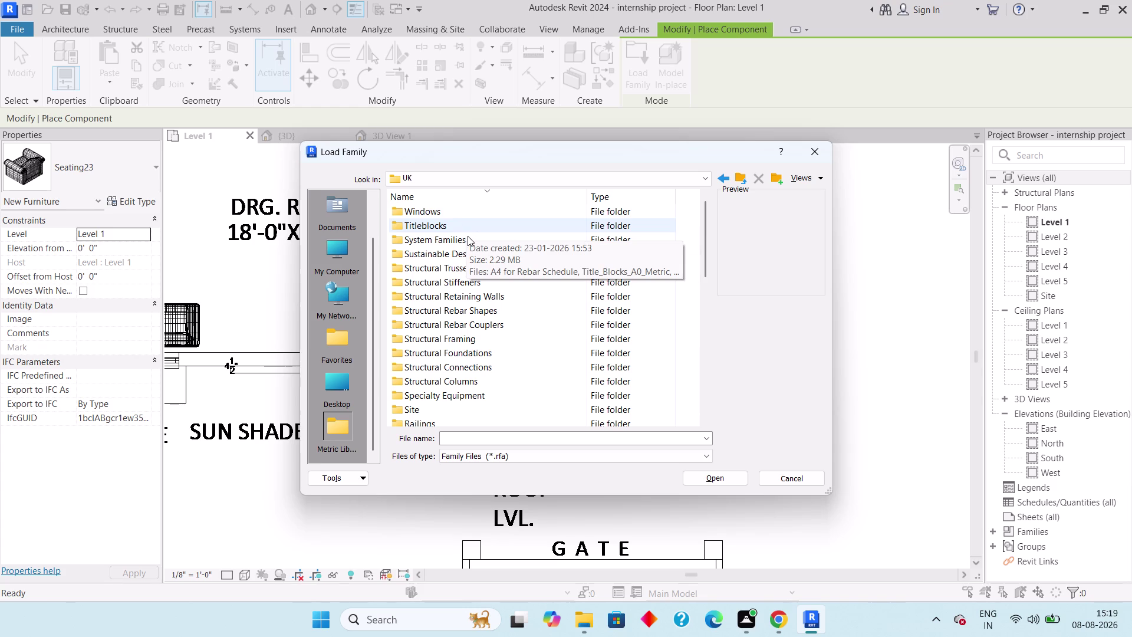
double_click(463, 207)
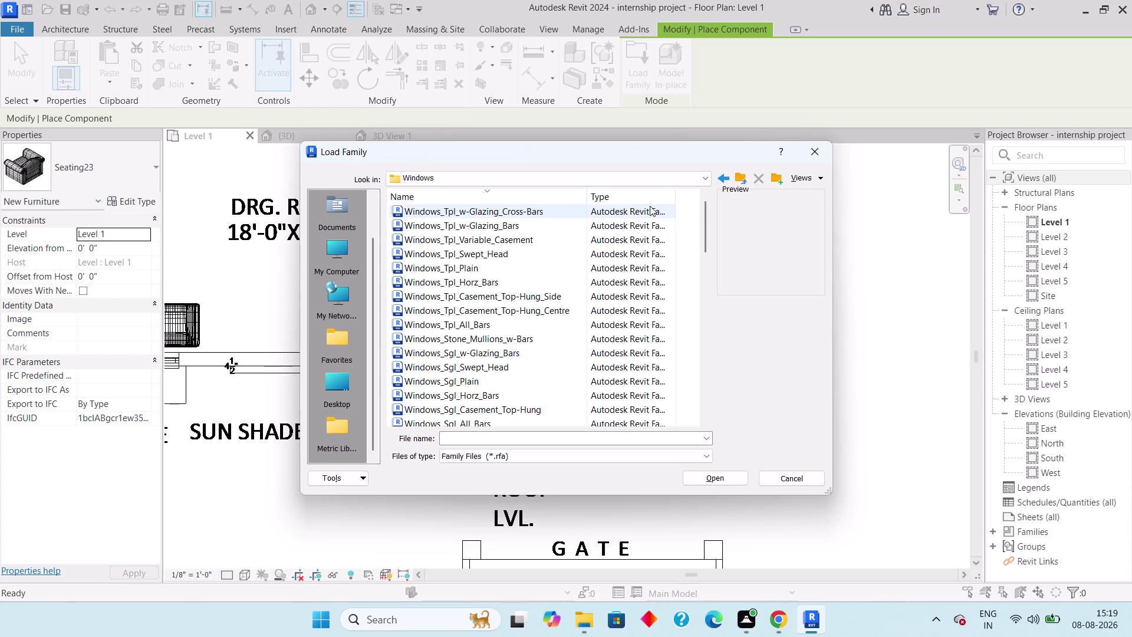
Browse from UK into the Site folder and its Road Markings subfolder.
click(720, 174)
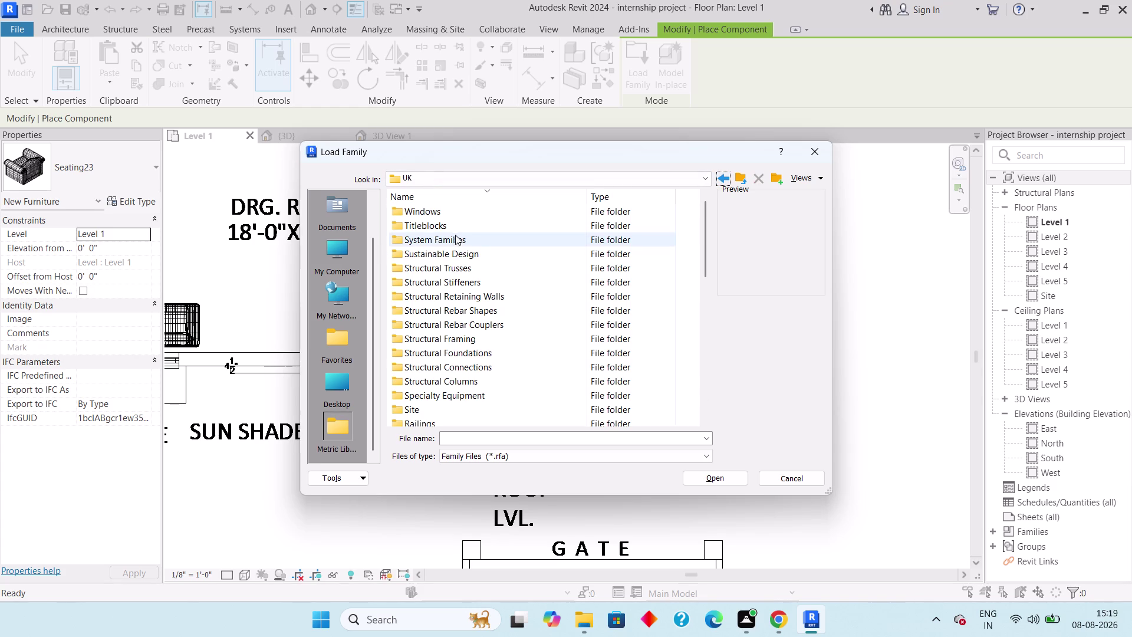
scroll(down, 3)
double_click(430, 320)
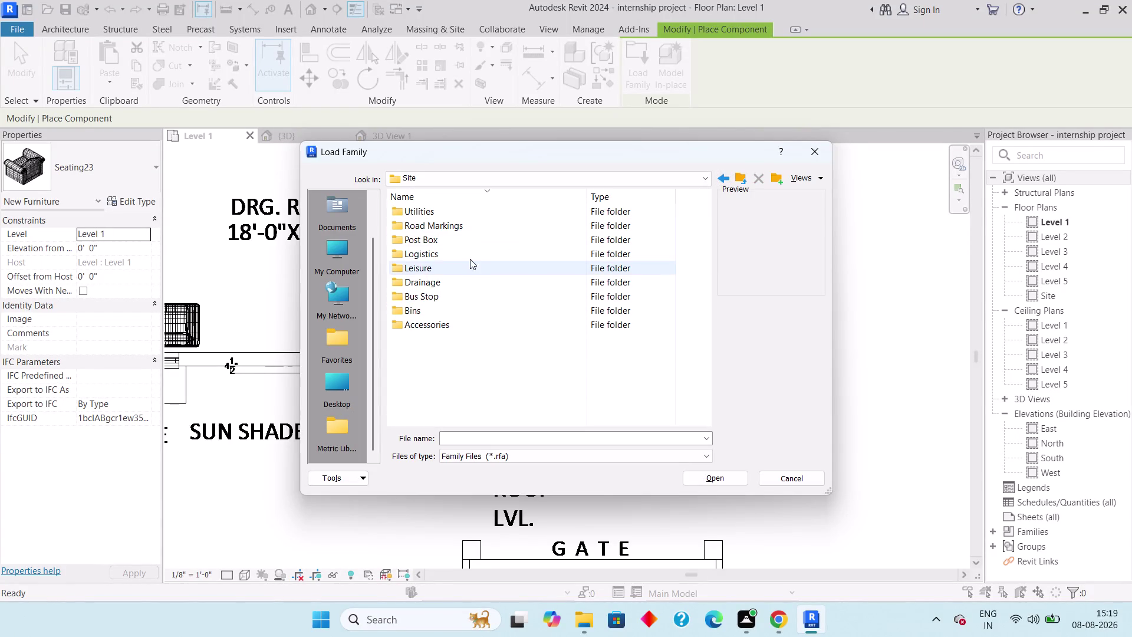
double_click(466, 218)
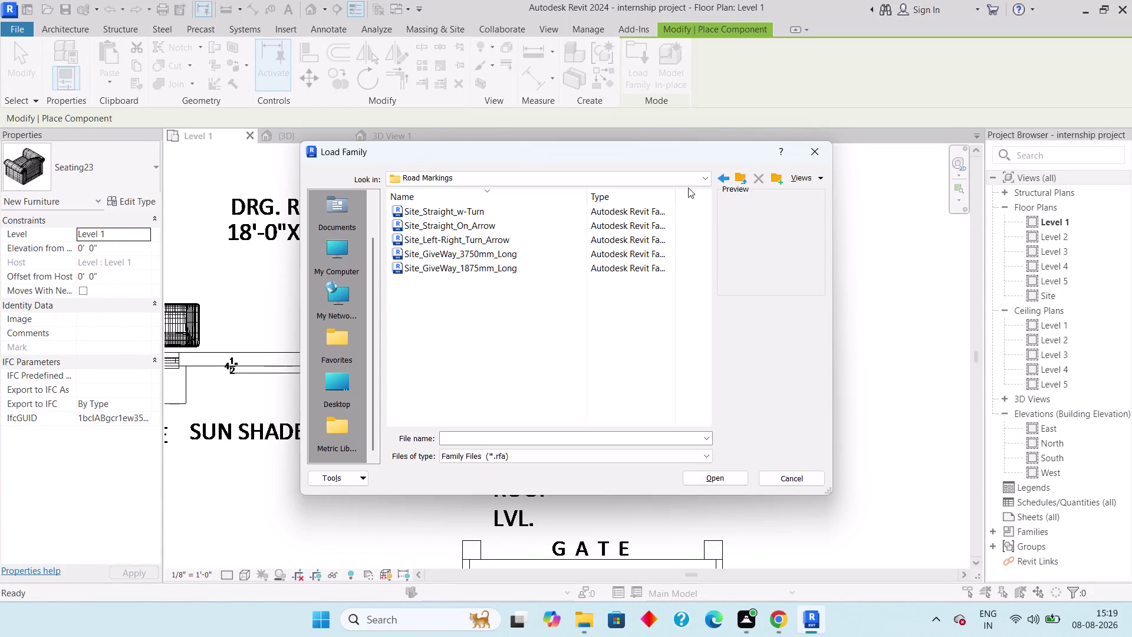
click(717, 173)
Preview the Site > Utilities families, starting with Site_Water_Connection.
double_click(489, 216)
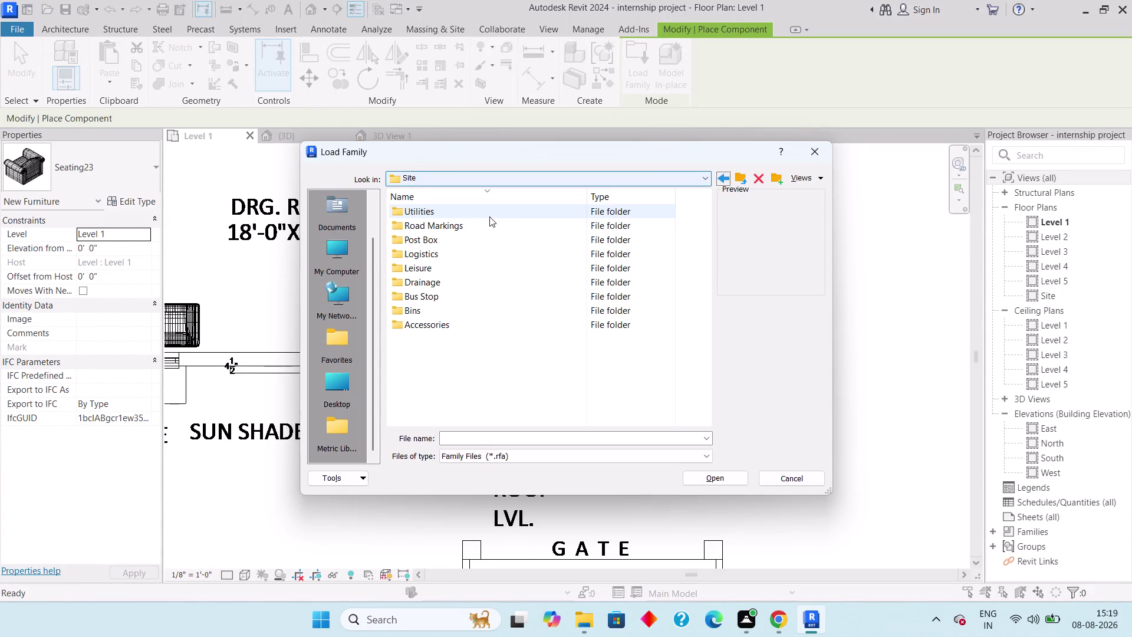
click(501, 212)
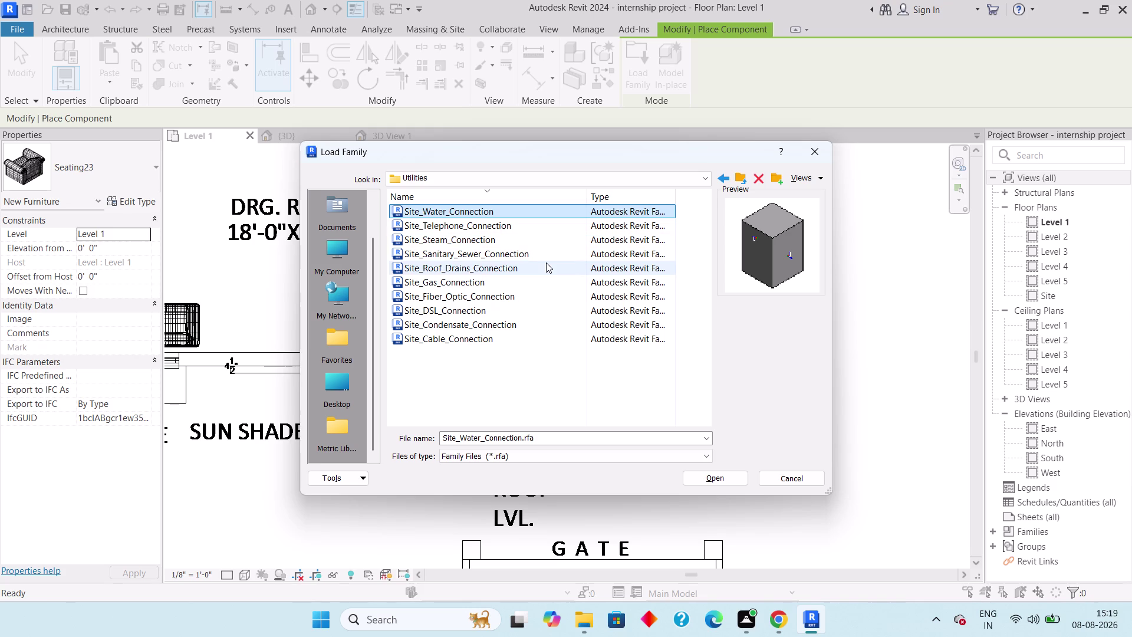
key(Down)
key(Down)
key(Down)
key(Down)
key(Down)
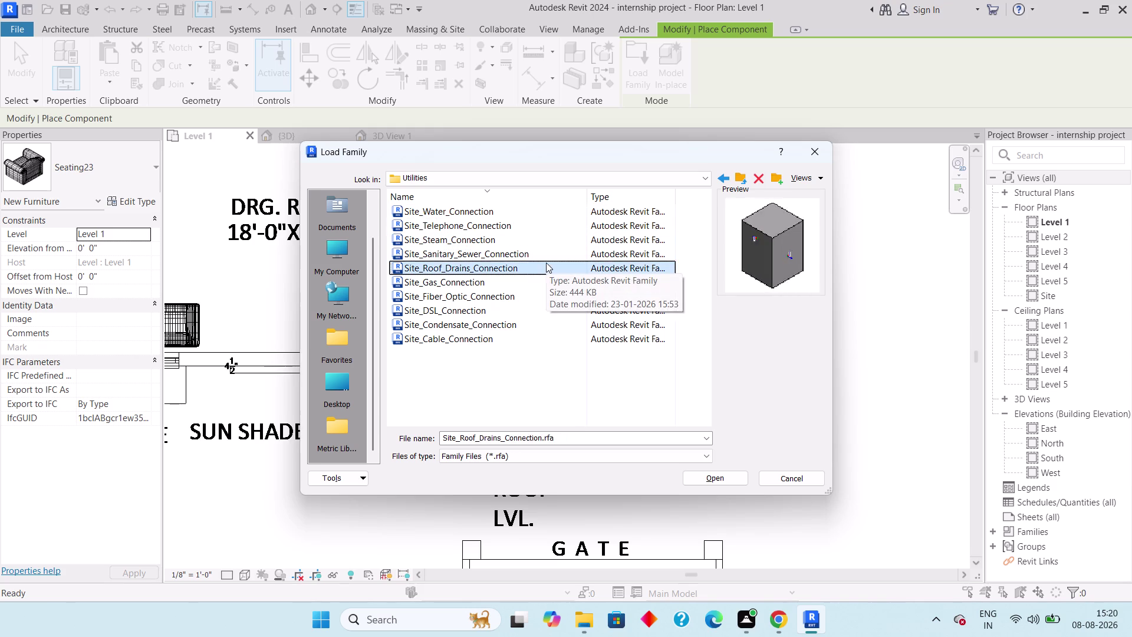
key(Down)
key(Down)
key(Down)
key(Down)
key(Down)
key(Down)
key(Down)
key(Down)
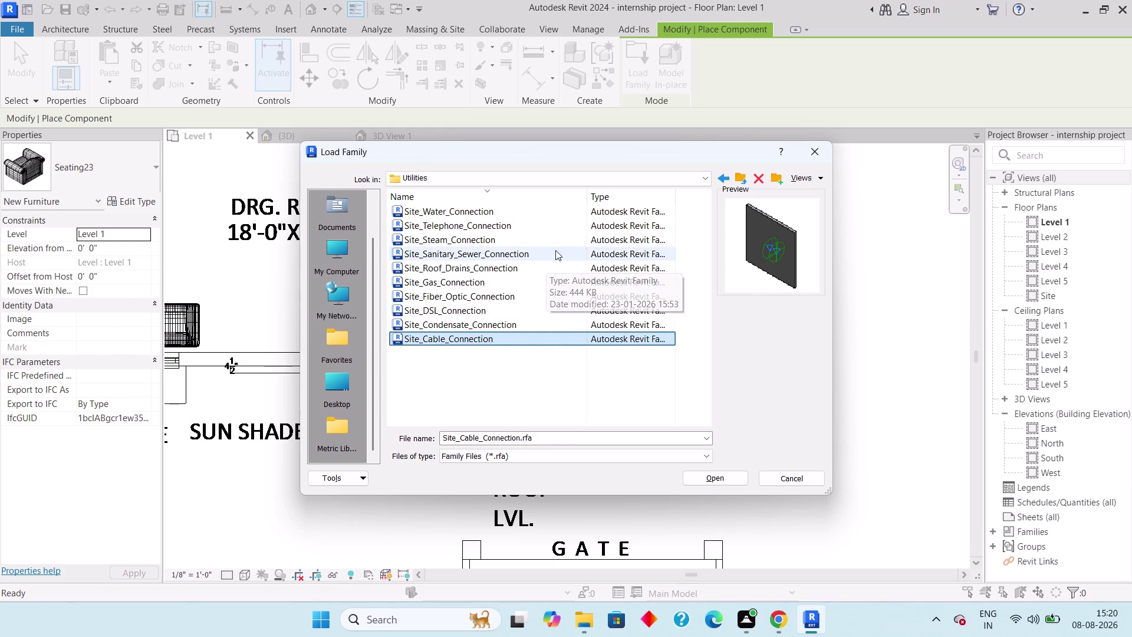
Preview the Site > Accessories families, starting with Site_Trash_Can.
click(725, 180)
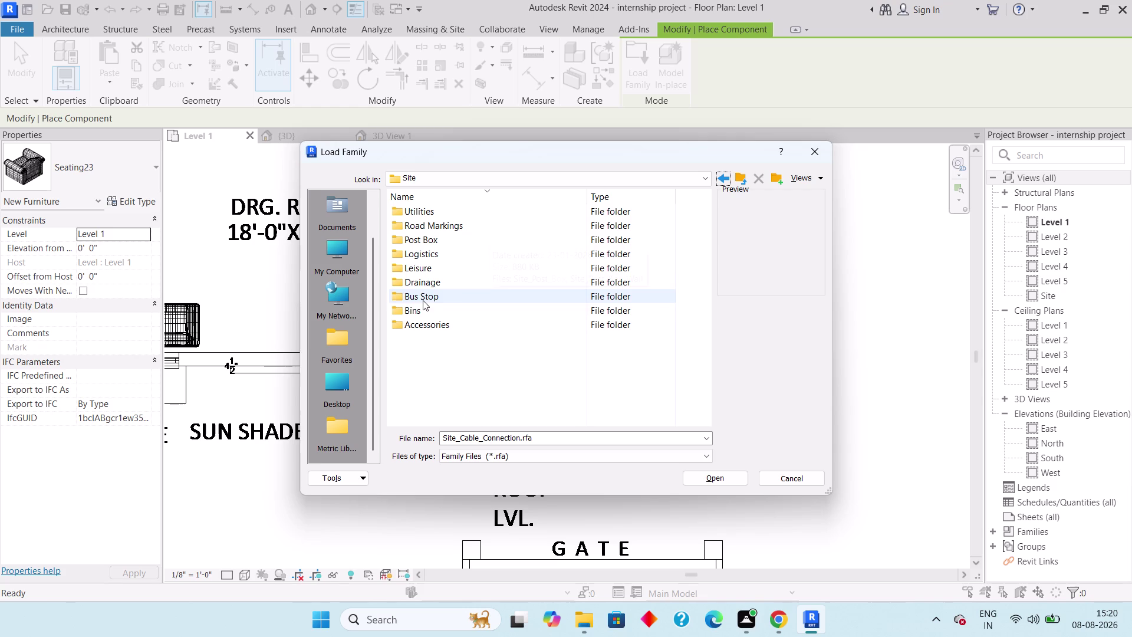
double_click(426, 322)
click(471, 207)
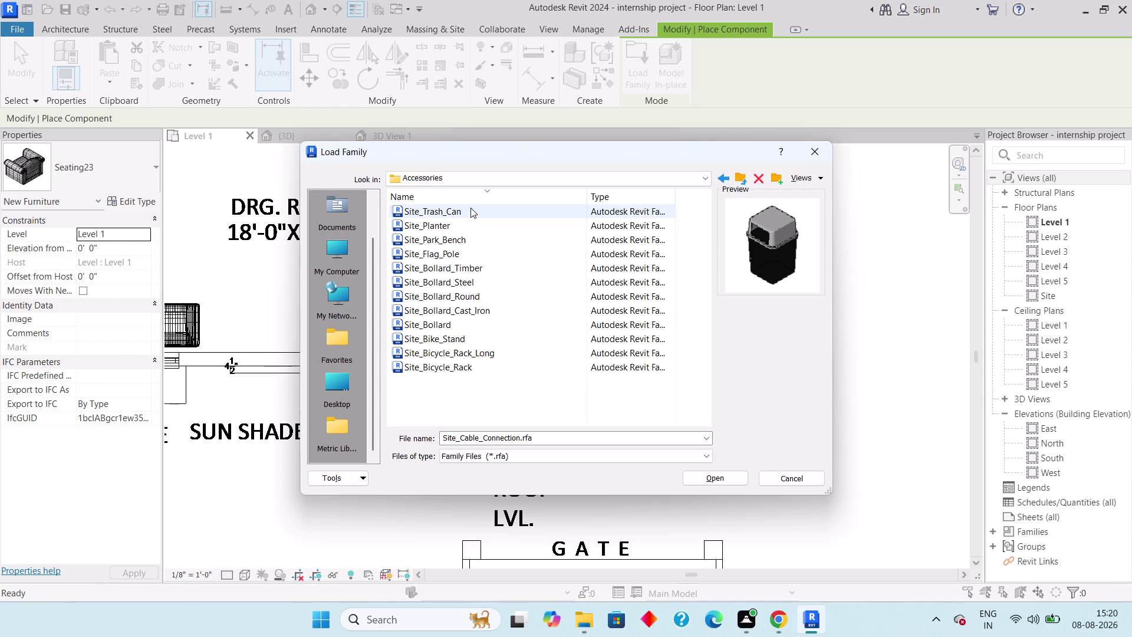
key(Down)
key(Down)
key(Down)
key(Down)
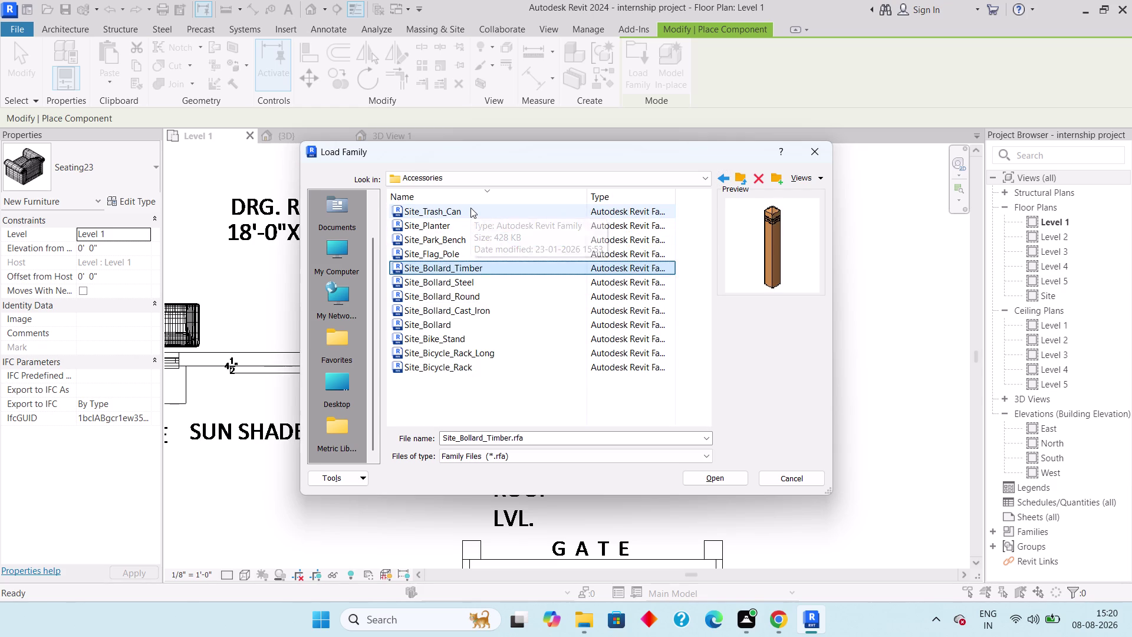
key(Down)
key(Down)
key(Down)
key(Down)
key(Down)
key(Down)
key(Down)
key(Down)
key(Down)
key(Down)
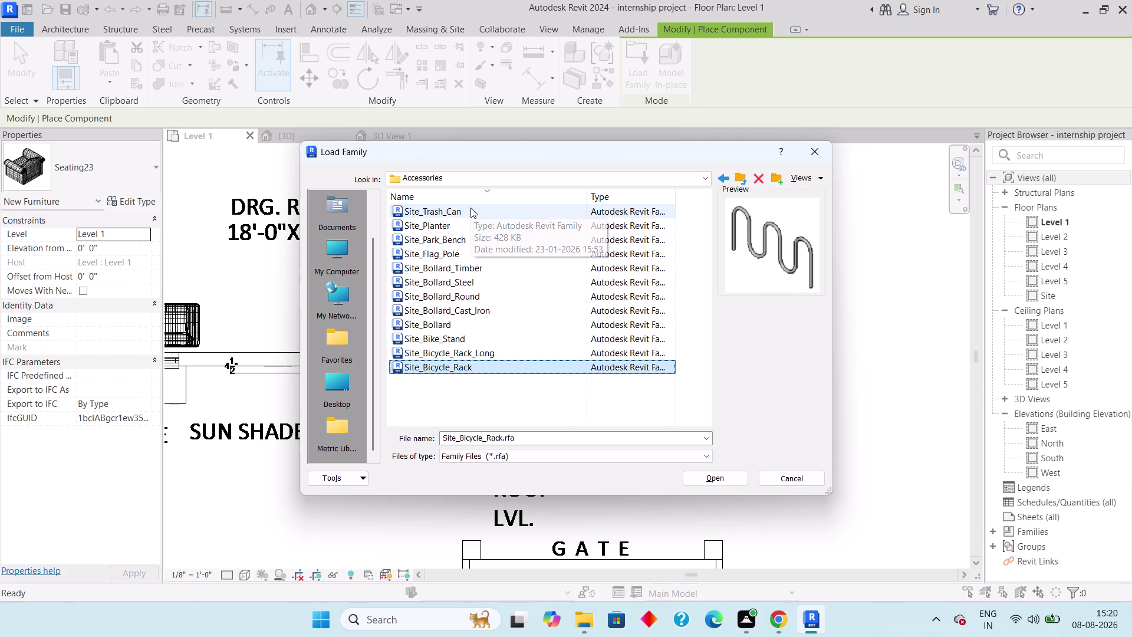
Reopen Accessories, preview several families in reverse order, then return to the Site folder.
click(725, 182)
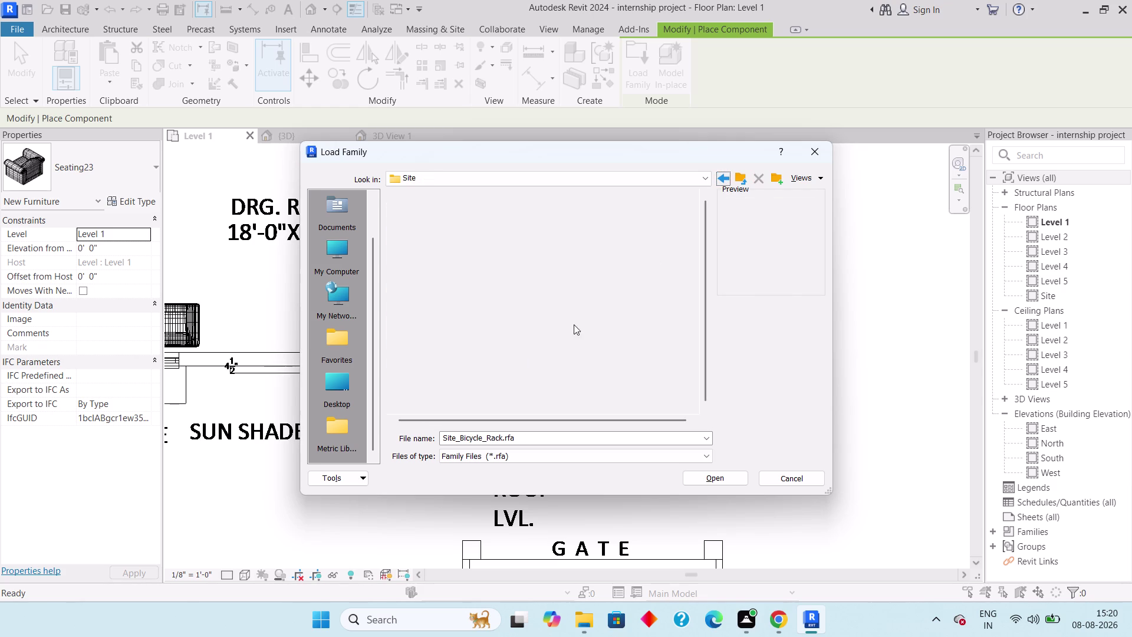
double_click(411, 319)
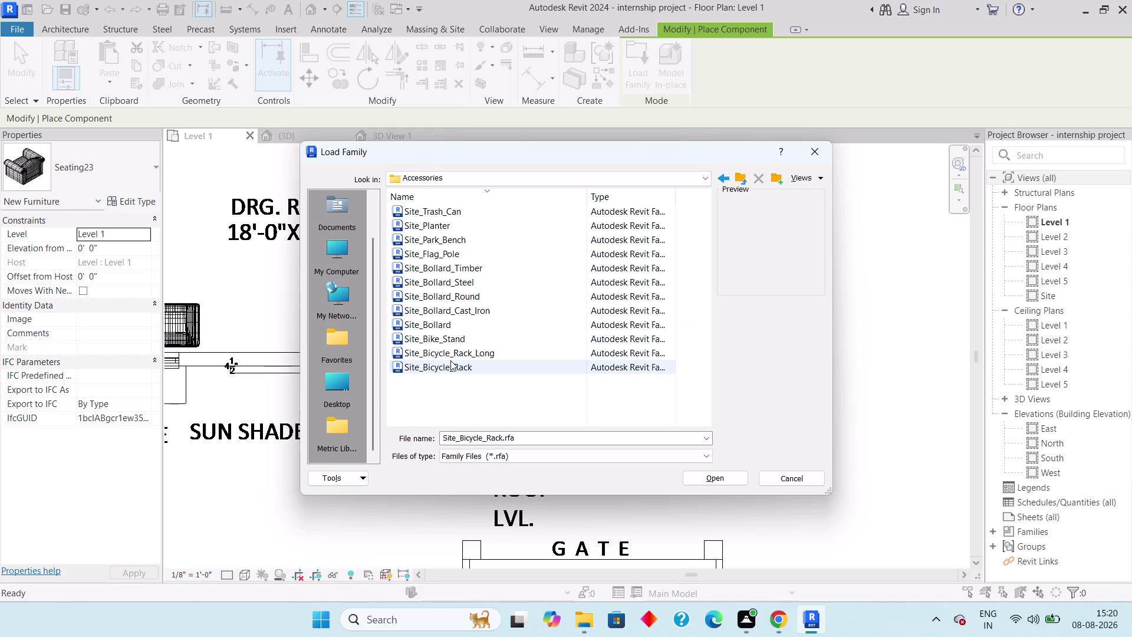
click(451, 360)
key(Up)
key(Up)
key(Up)
key(Up)
key(Up)
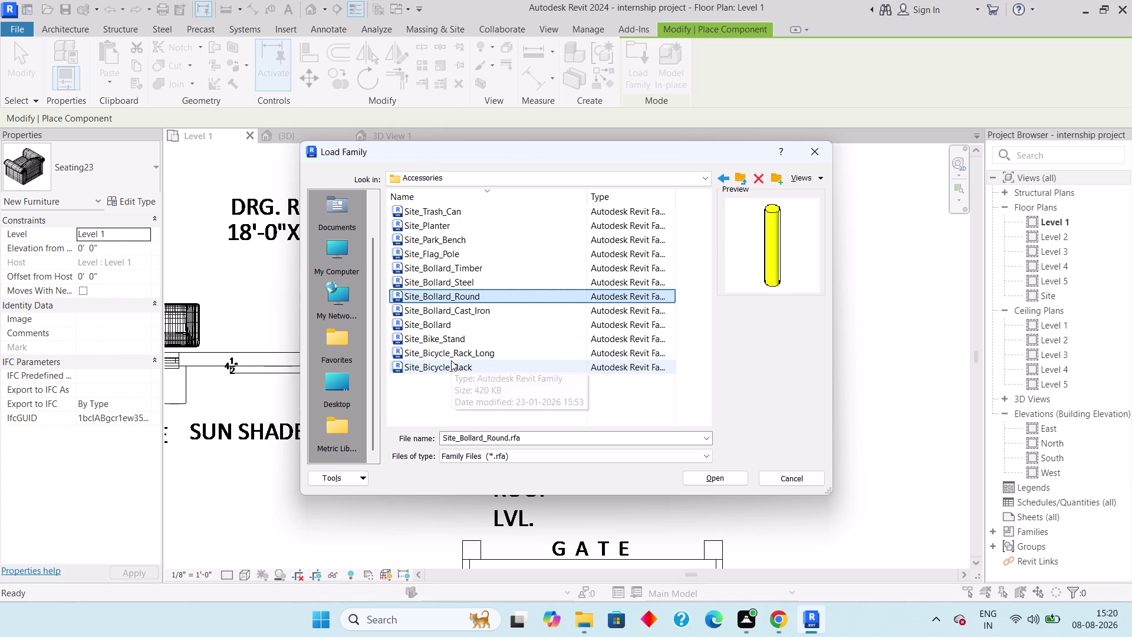
double_click(724, 184)
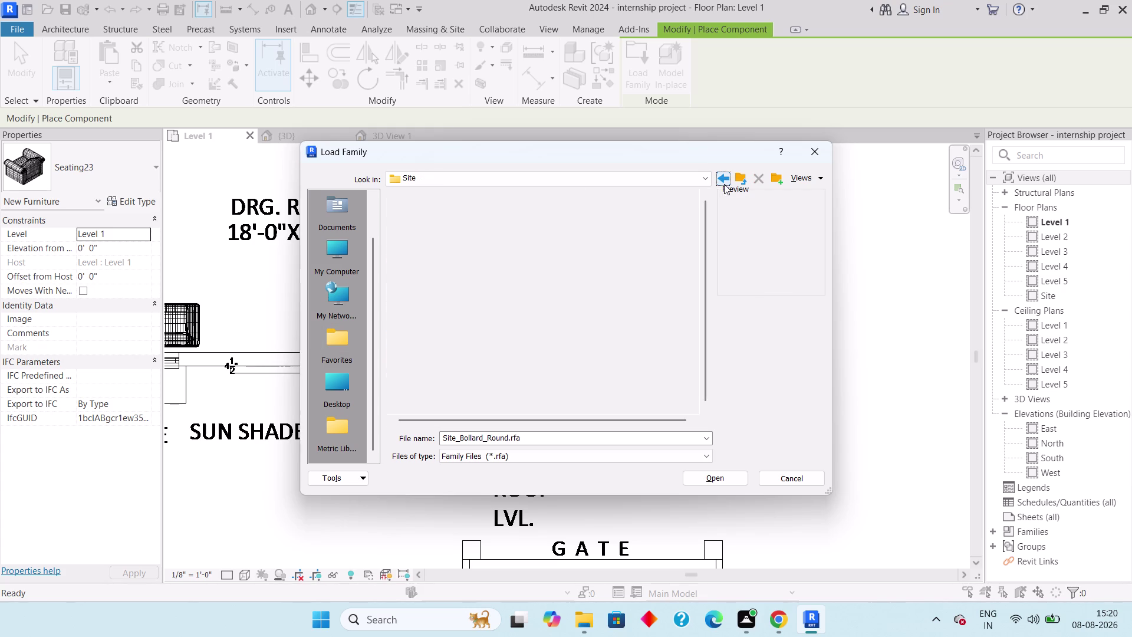
scroll(down, 3)
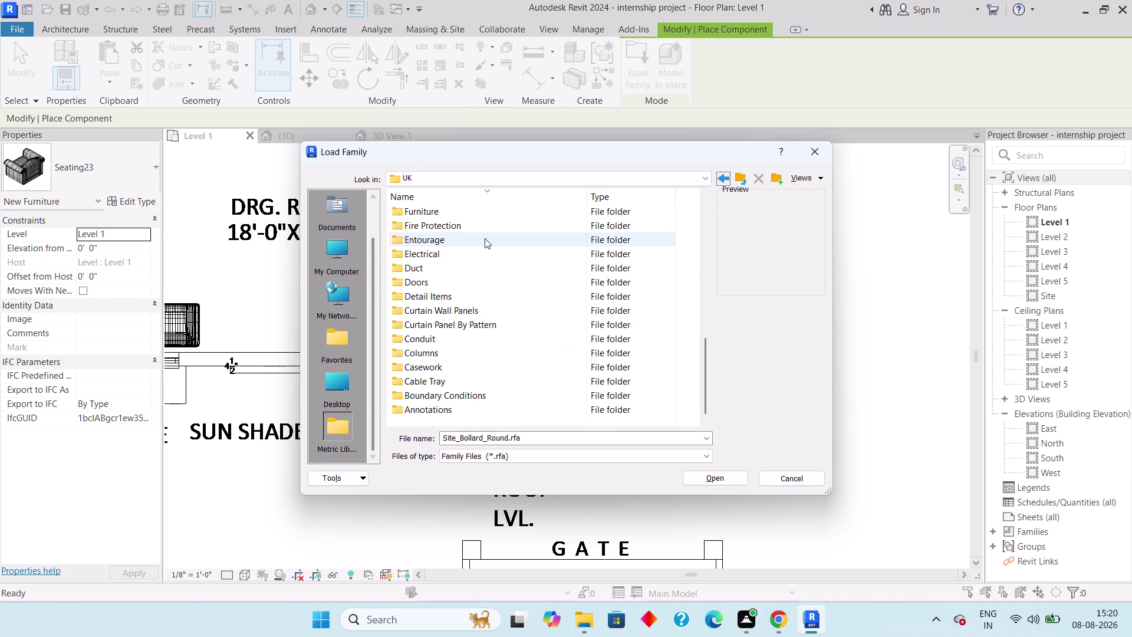
Cancel Load Family without loading anything and exit Place Component.
click(818, 155)
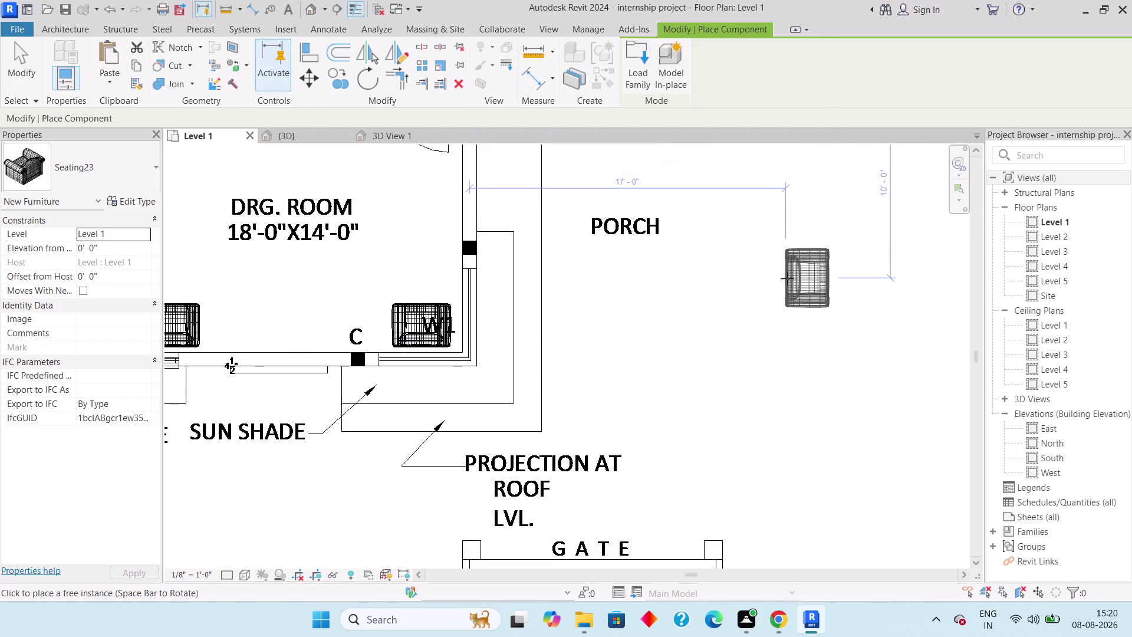
key(Escape)
key(Escape)
key(Escape)
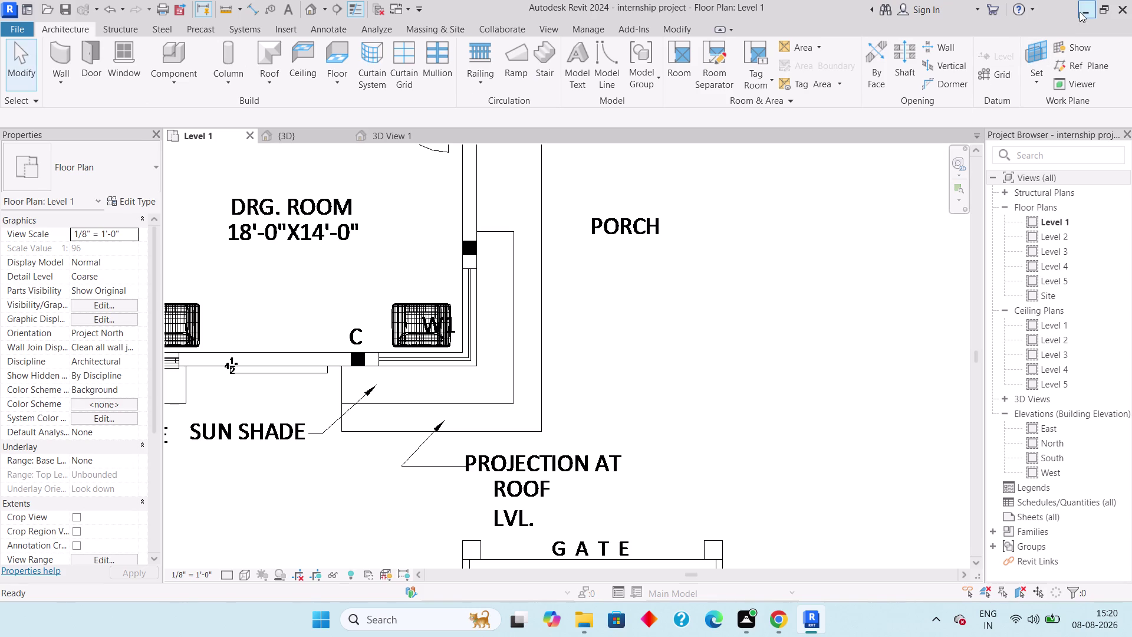